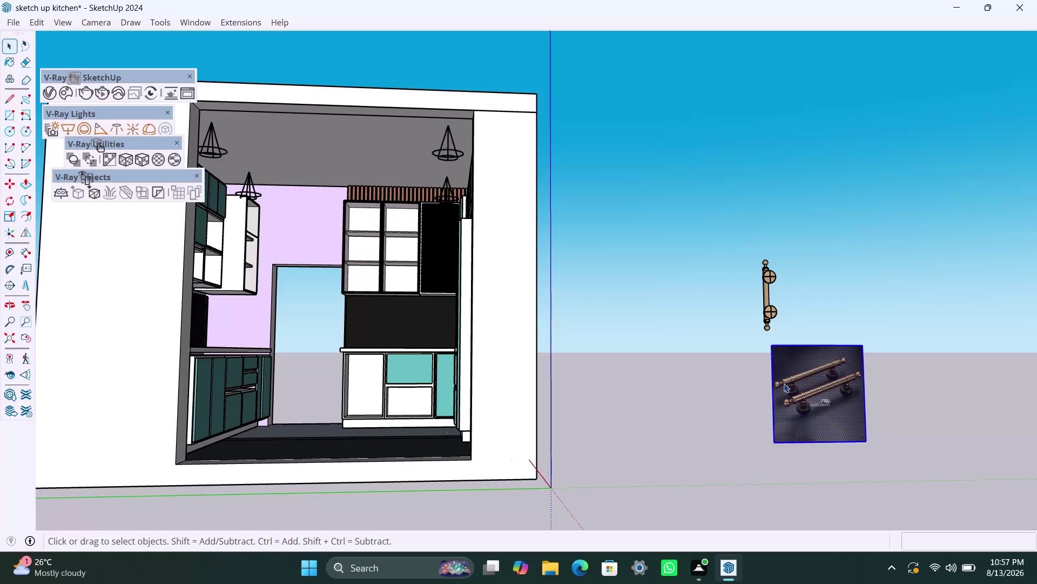
Start moving the textured panel, then cancel the move.
key(m)
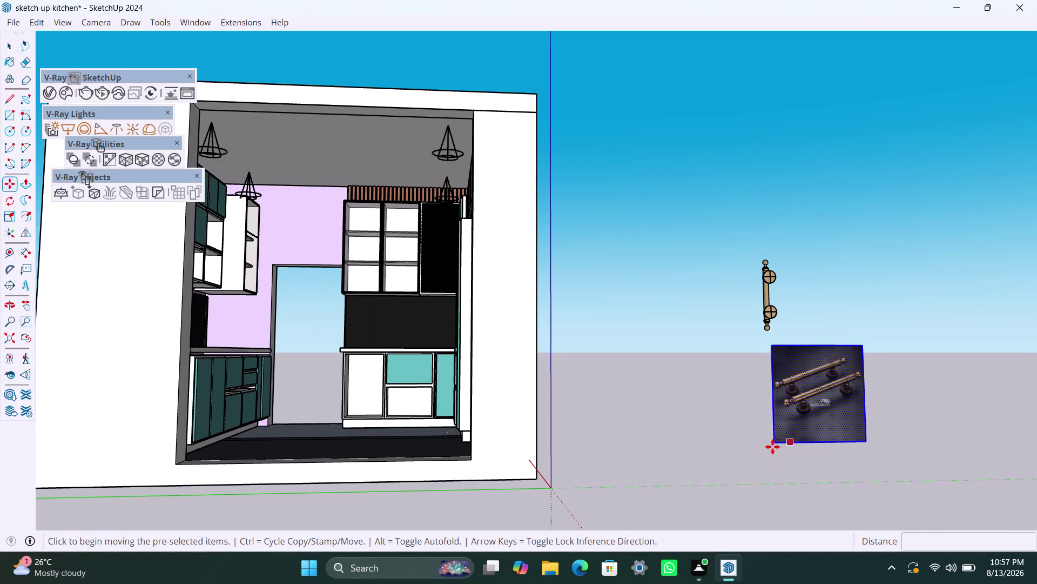
click(774, 443)
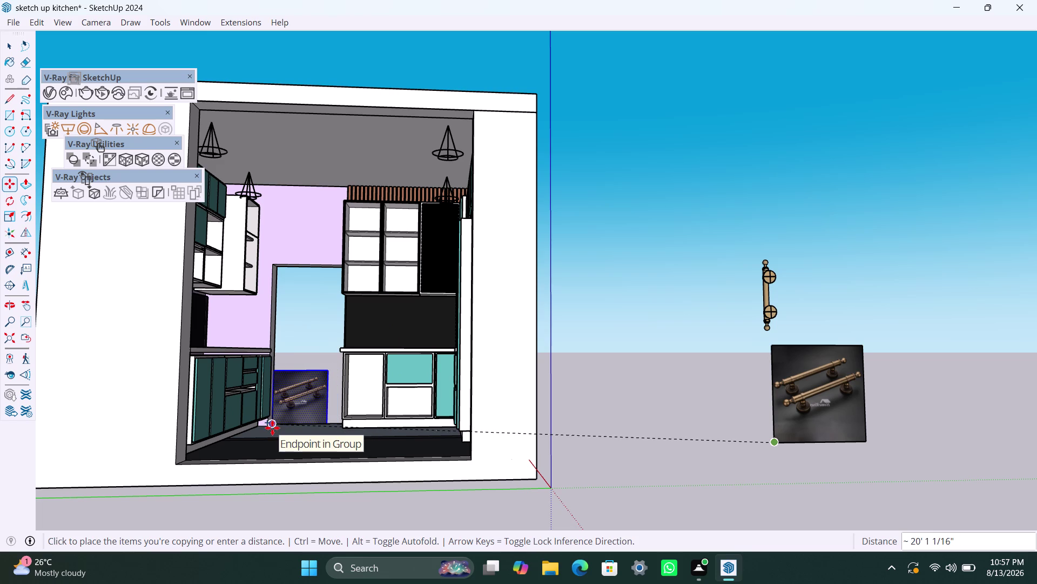
key(Escape)
key(space)
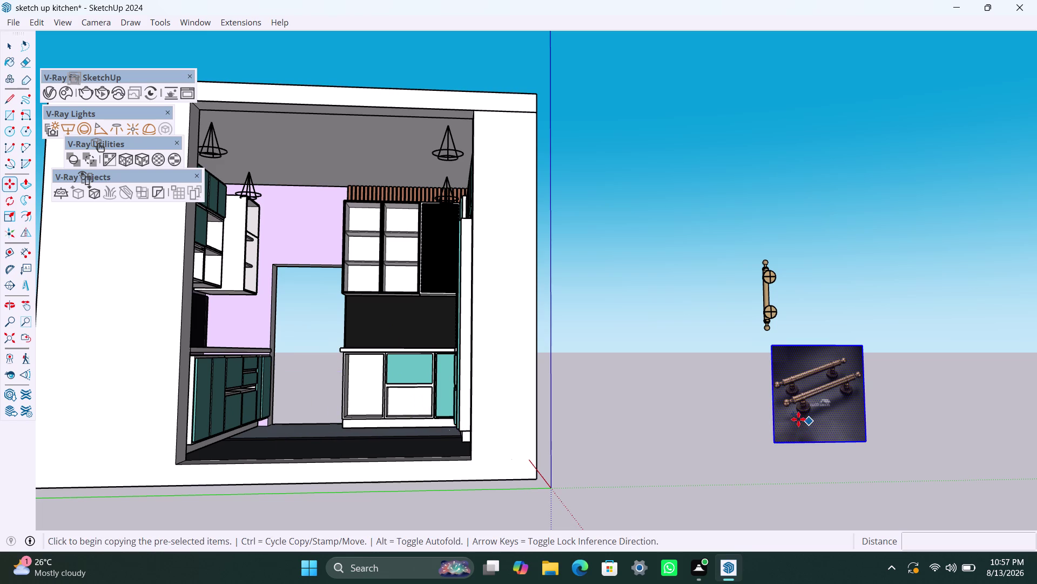
key(space)
Orbit round to the kitchen's side wall and select the textured handle panel.
scroll(down, 3)
middle_drag(696, 426, 613, 448)
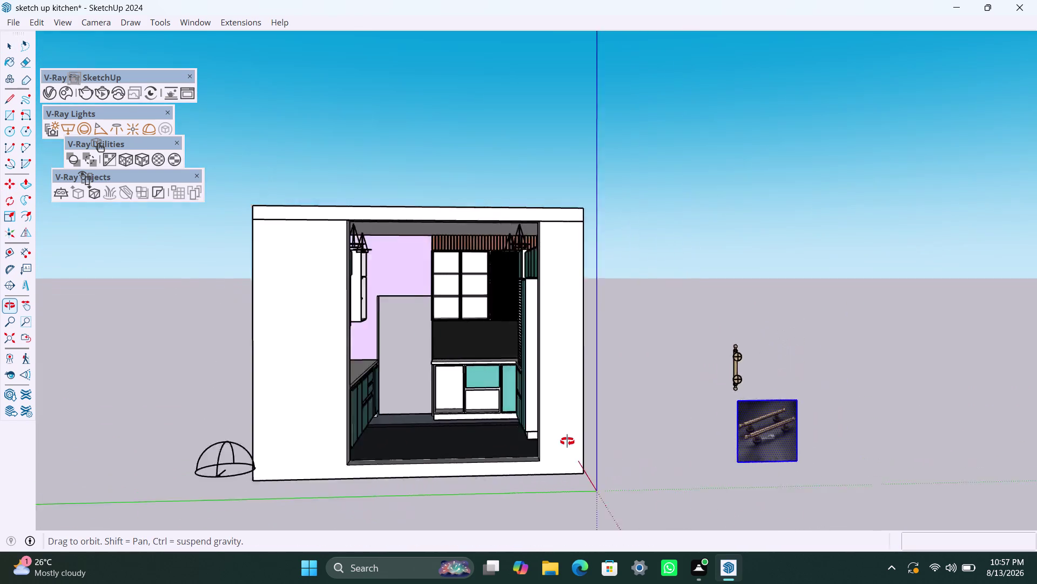
middle_drag(614, 448, 442, 427)
scroll(up, 3)
middle_drag(618, 437, 383, 441)
scroll(down, 3)
scroll(down, 3)
middle_drag(703, 377, 365, 398)
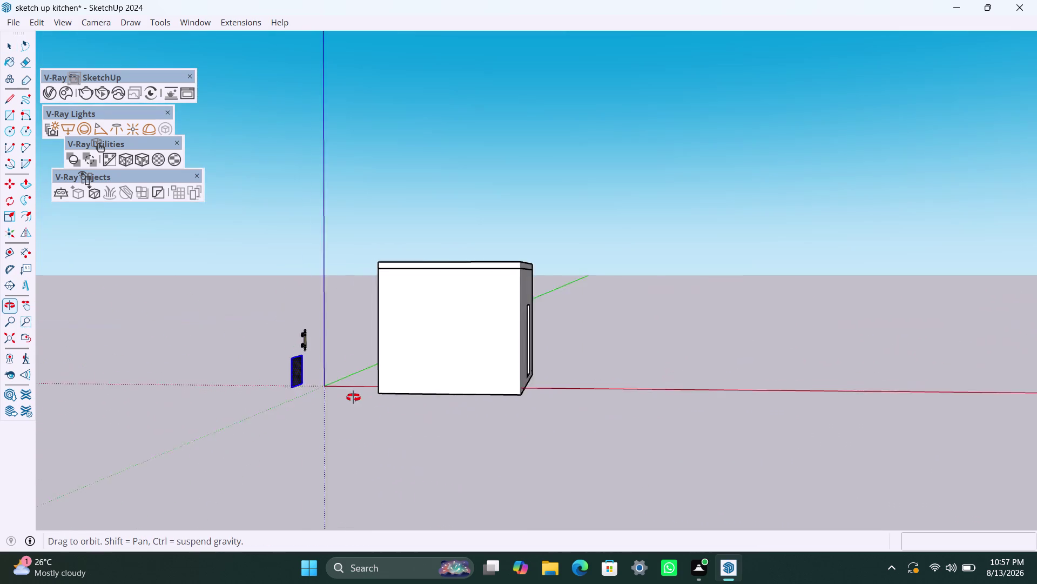
middle_drag(365, 398, 352, 397)
scroll(up, 3)
scroll(up, 3)
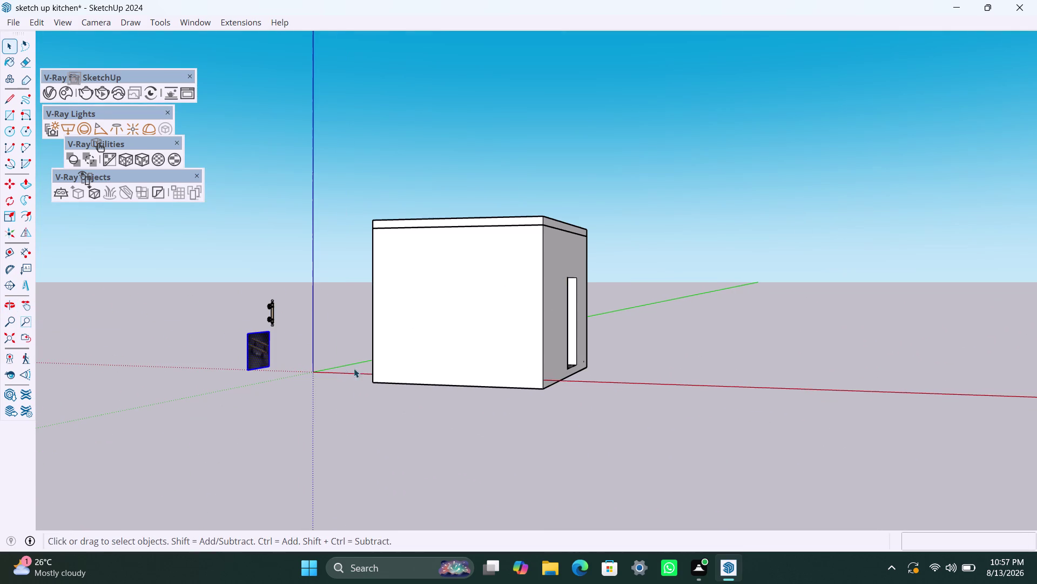
click(255, 347)
click(250, 367)
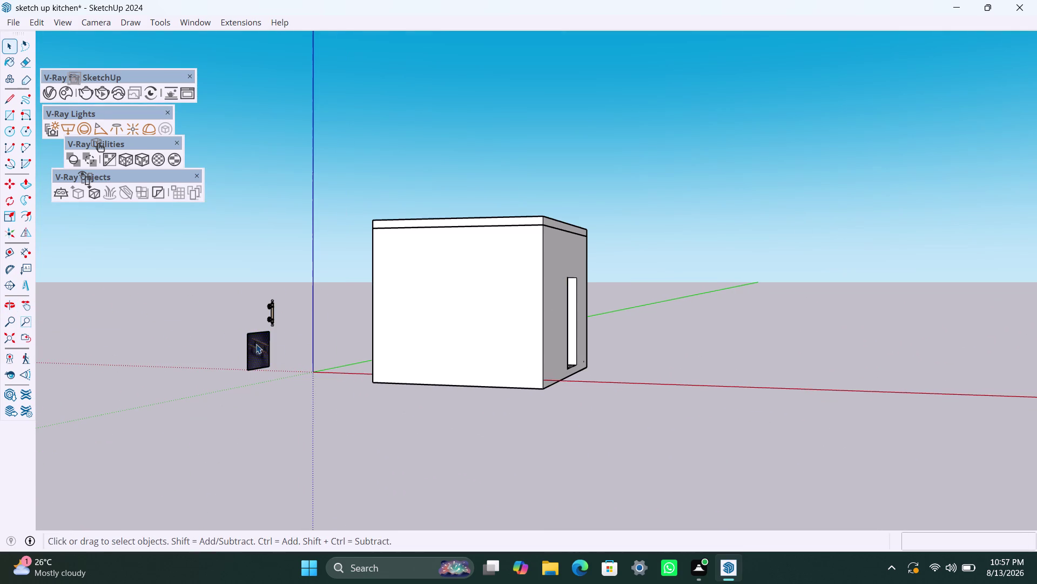
click(257, 342)
scroll(up, 3)
double_click(247, 326)
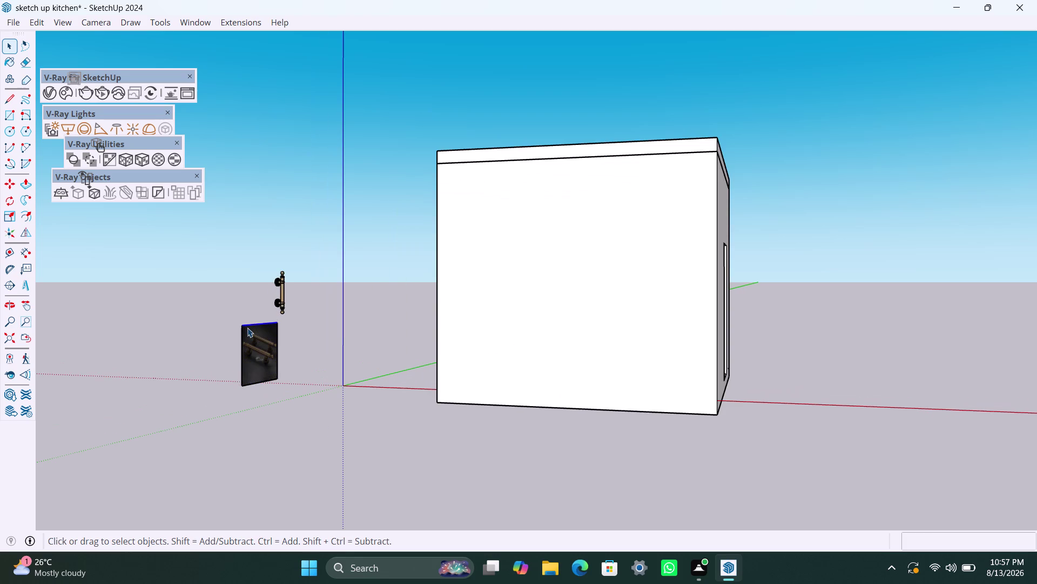
double_click(247, 328)
Scale the panel upward from its top-middle grip to 2.00.
key(s)
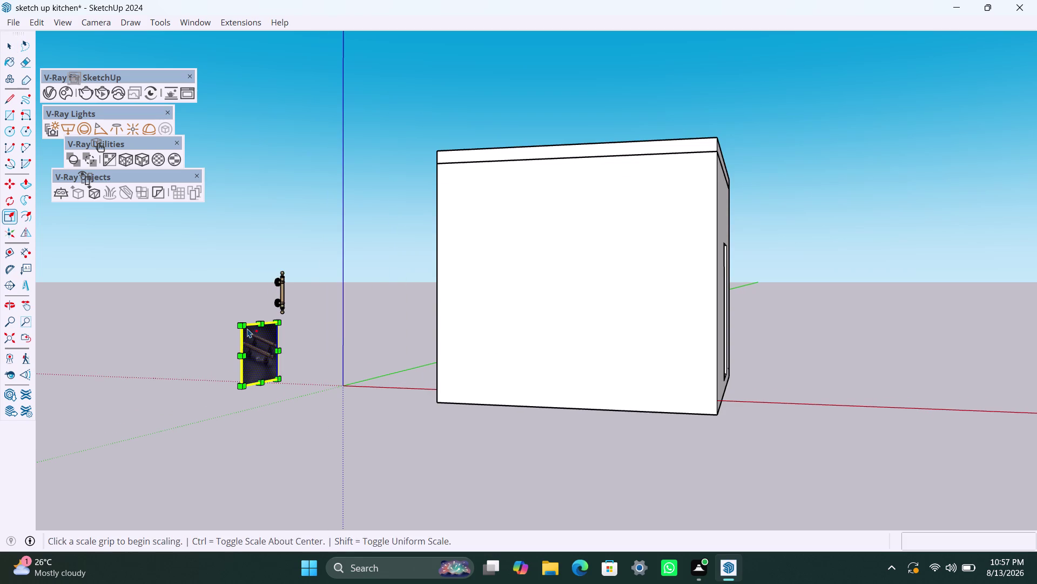
drag(261, 325, 260, 259)
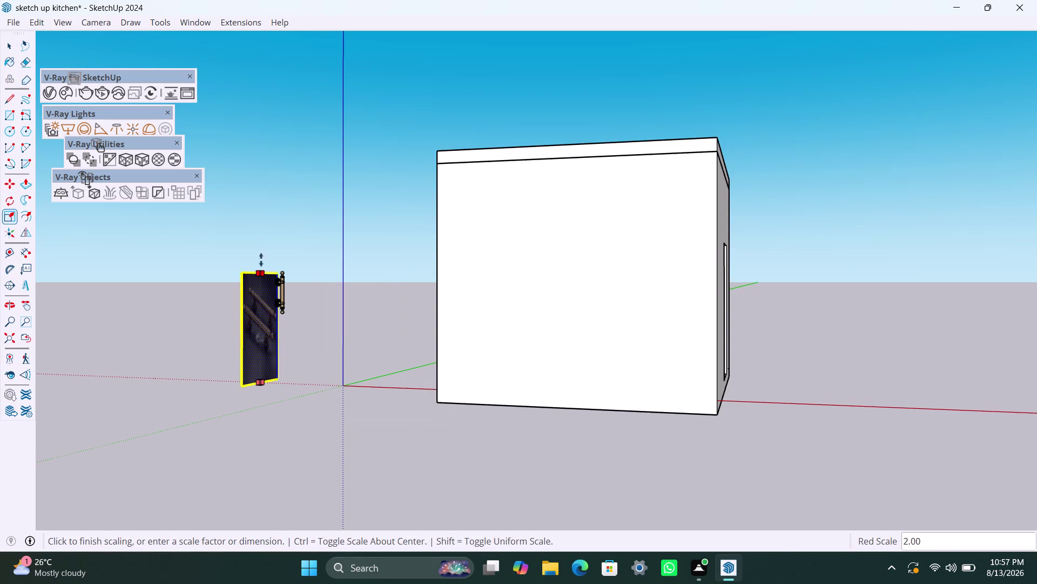
drag(259, 259, 259, 230)
key(space)
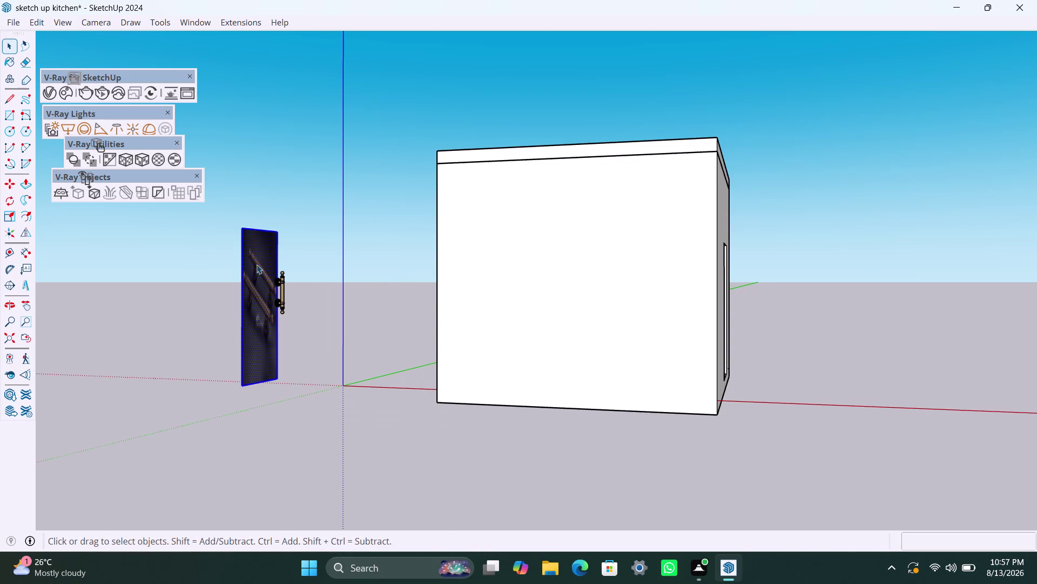
Select the whole stretched panel.
click(244, 272)
click(248, 284)
click(244, 310)
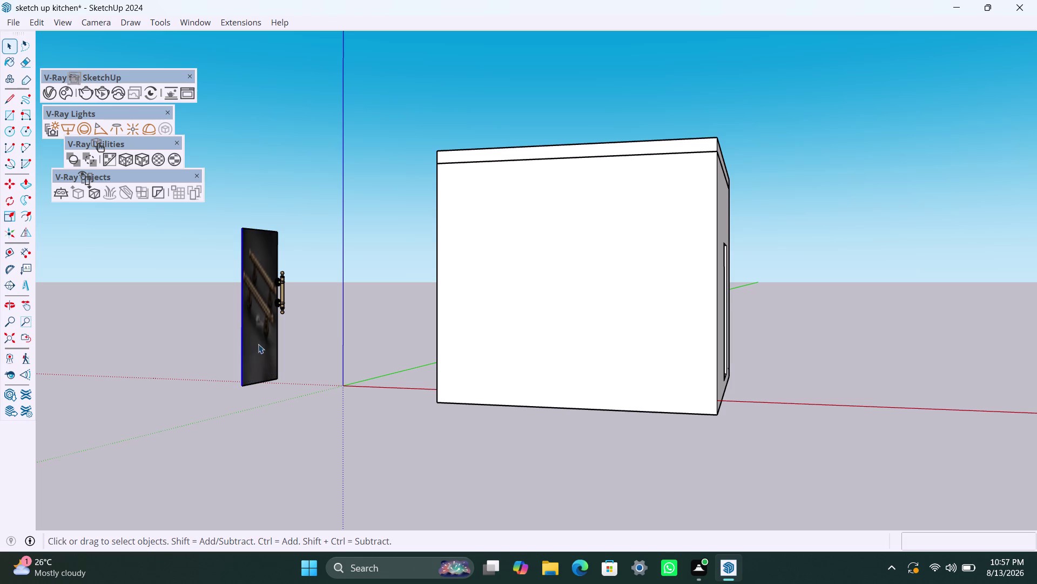
click(312, 298)
click(248, 366)
triple_click(245, 375)
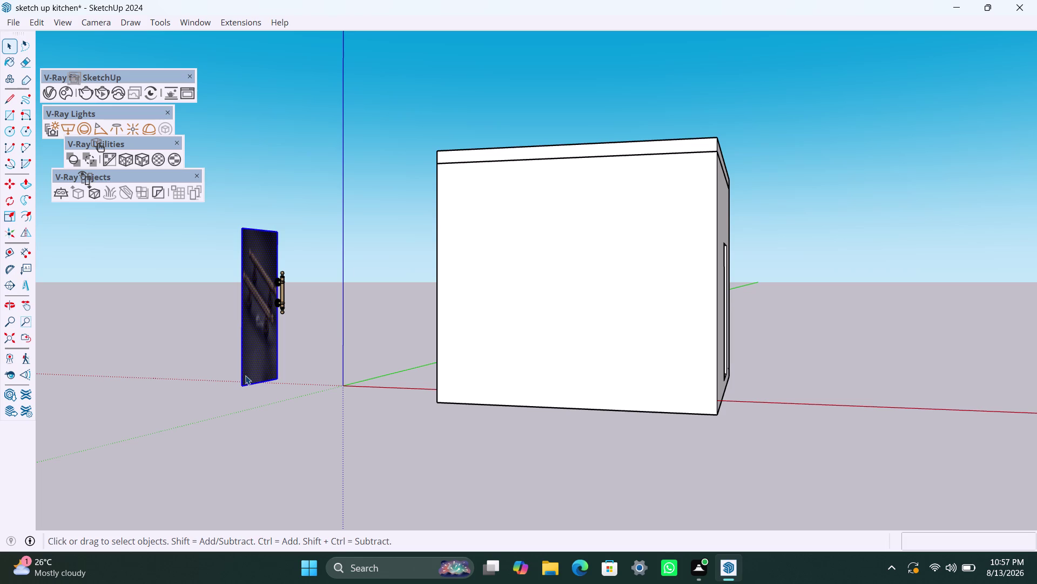
Copy the tall panel from its bottom corner into the kitchen's door opening.
key(m)
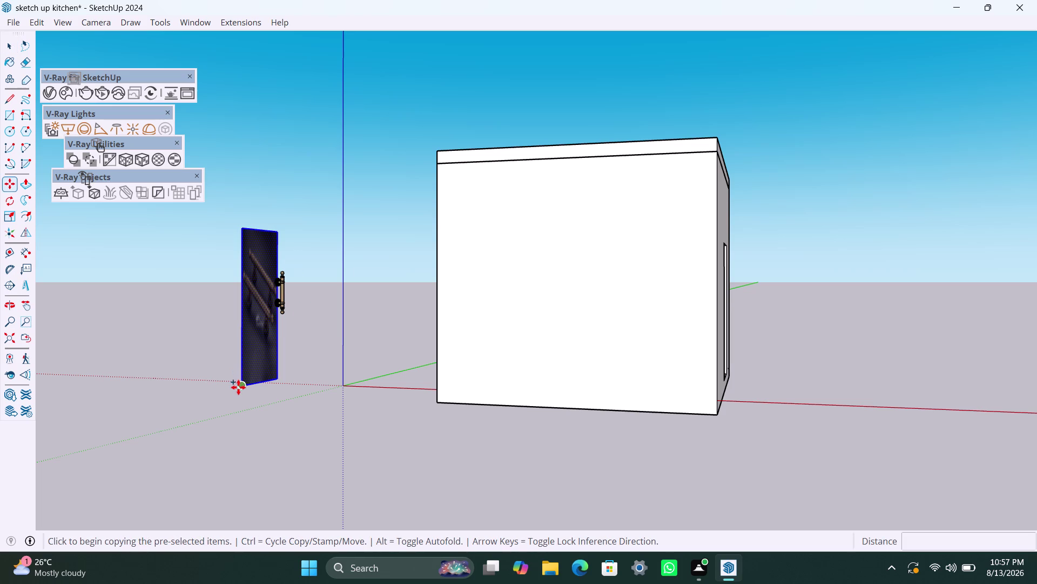
click(238, 387)
scroll(down, 3)
middle_drag(771, 461, 533, 475)
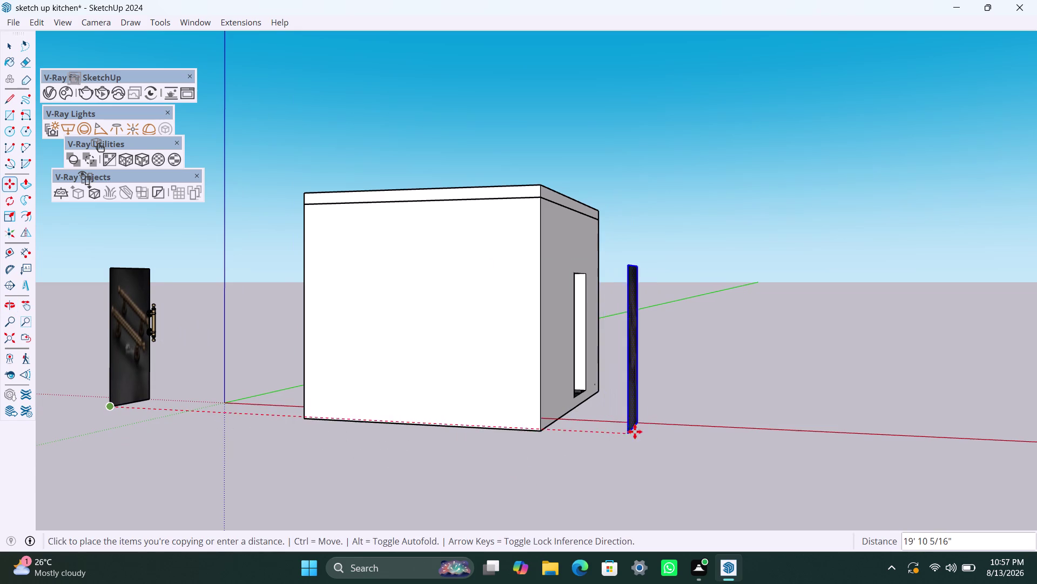
middle_drag(637, 431, 321, 397)
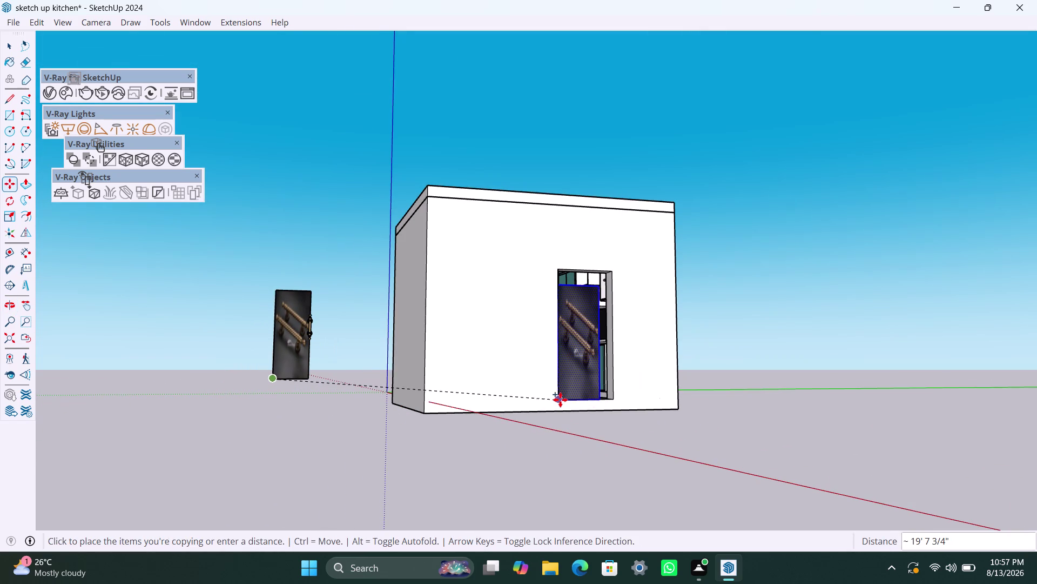
click(561, 401)
Return to Select and orbit to inspect the panel placed in the doorway.
scroll(down, 3)
middle_drag(648, 381, 619, 468)
scroll(down, 3)
key(space)
key(space)
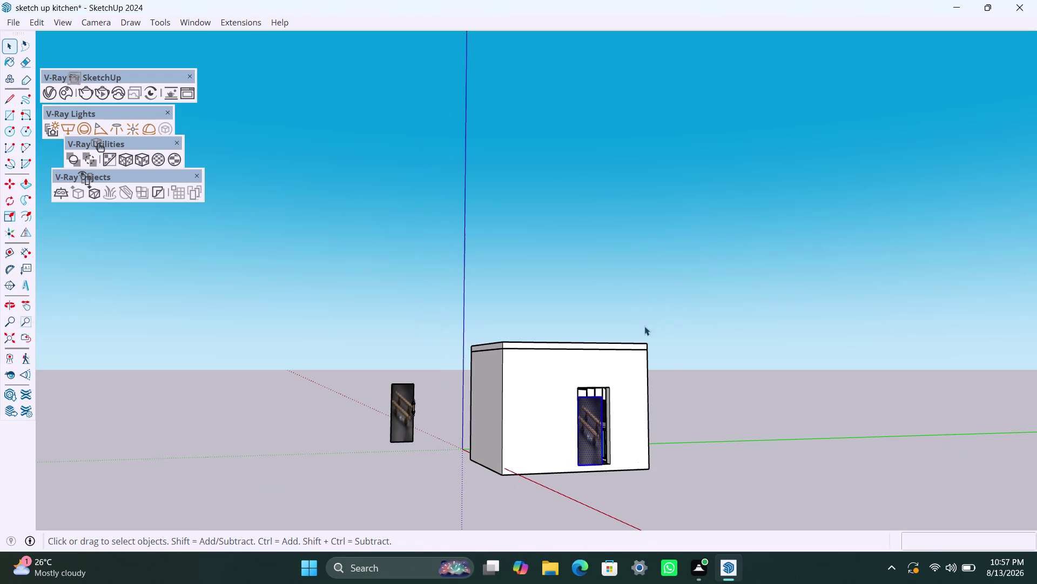
middle_drag(684, 380, 615, 227)
middle_drag(547, 303, 542, 321)
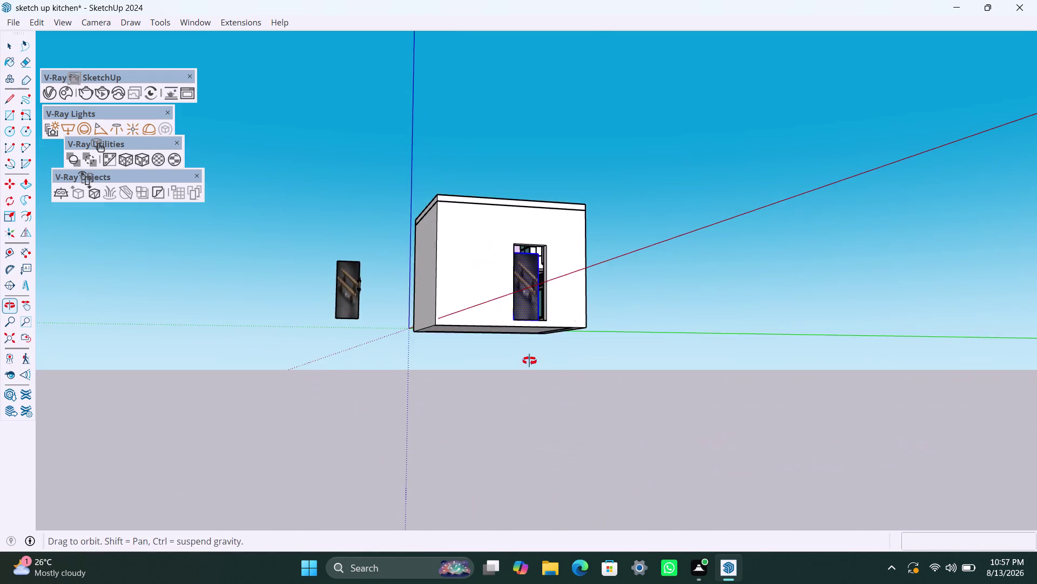
middle_drag(542, 321, 490, 461)
scroll(up, 3)
scroll(up, 3)
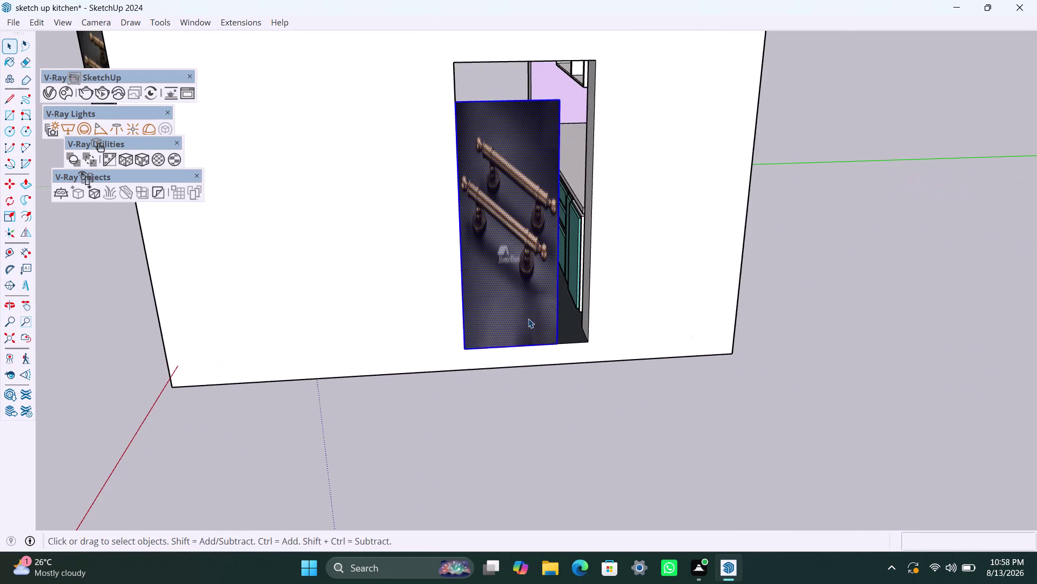
scroll(up, 3)
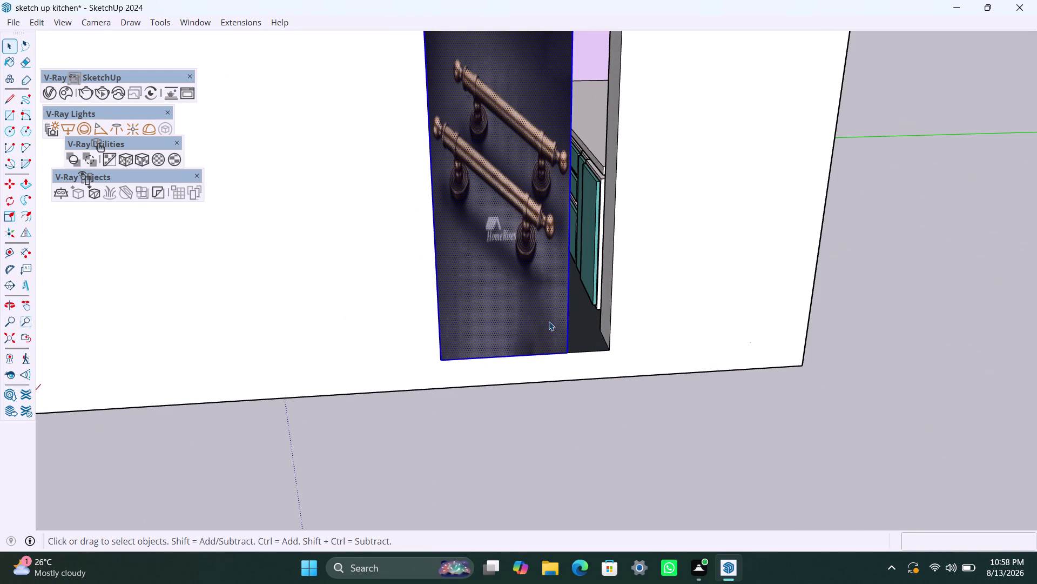
scroll(down, 3)
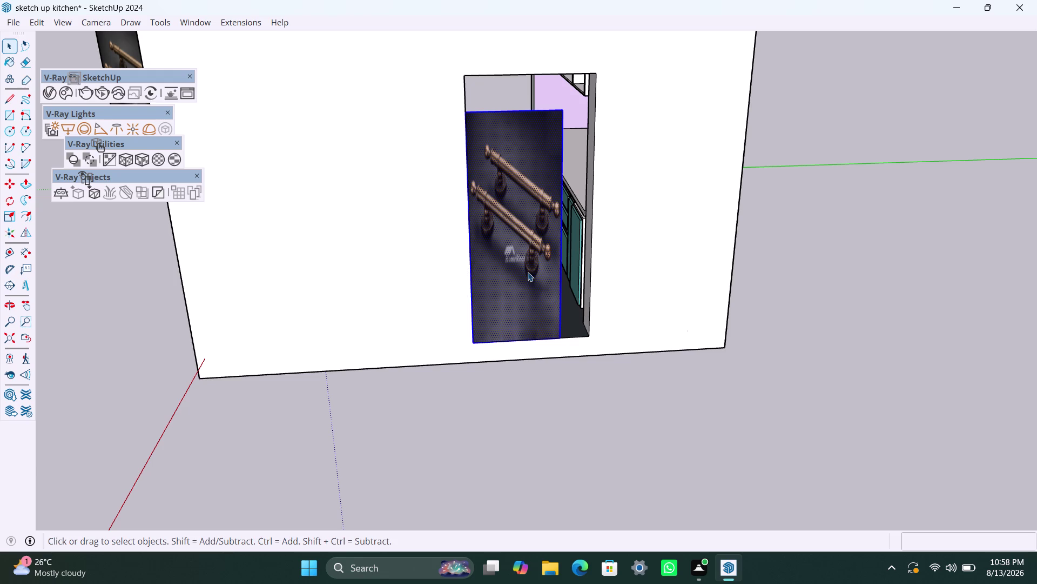
Scale the doorway panel's width to about 1.03 so it fills the opening.
key(s)
drag(514, 114, 522, 81)
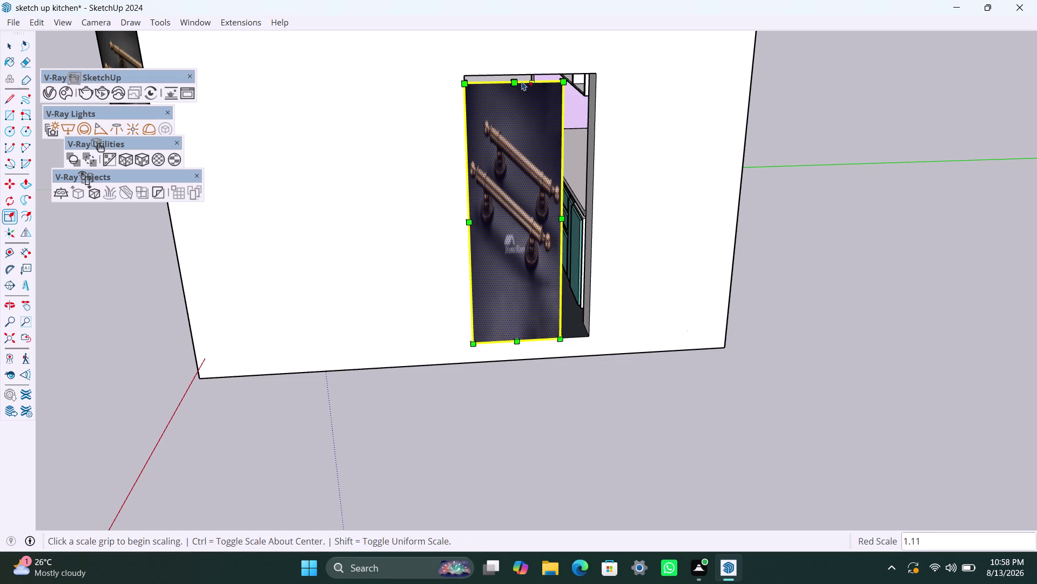
drag(519, 80, 516, 72)
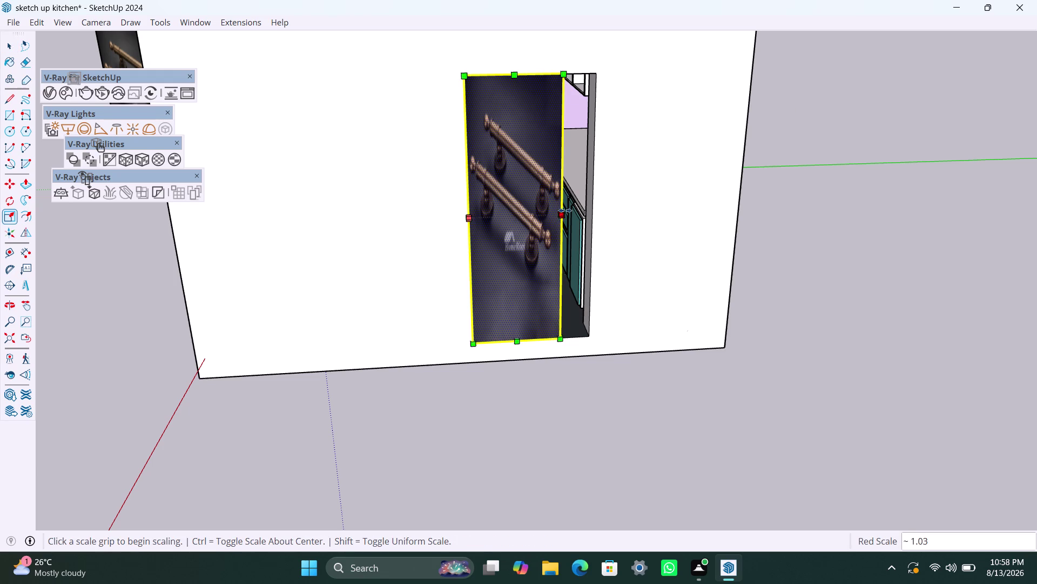
drag(566, 213, 595, 215)
click(825, 271)
key(space)
scroll(down, 3)
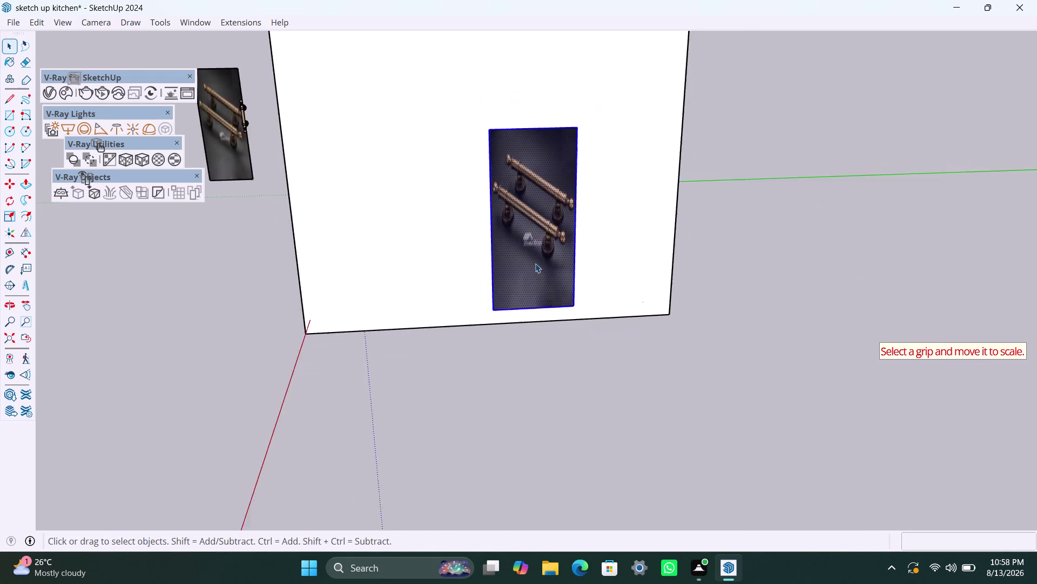
scroll(down, 3)
middle_drag(456, 327, 930, 351)
scroll(down, 3)
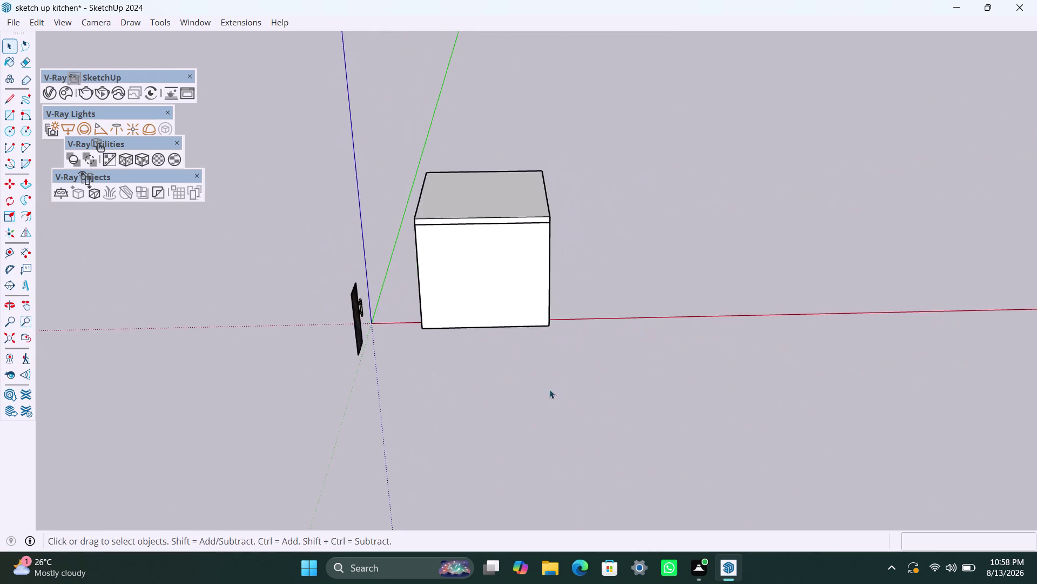
scroll(down, 3)
middle_drag(471, 383, 919, 352)
scroll(up, 3)
middle_drag(511, 341, 529, 341)
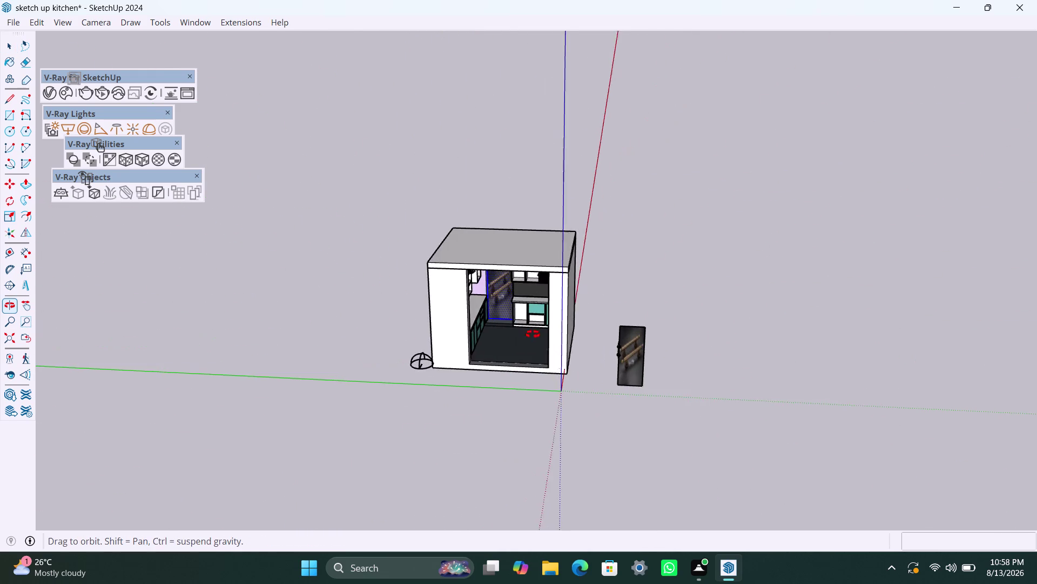
middle_drag(529, 340, 549, 280)
scroll(up, 3)
scroll(up, 3)
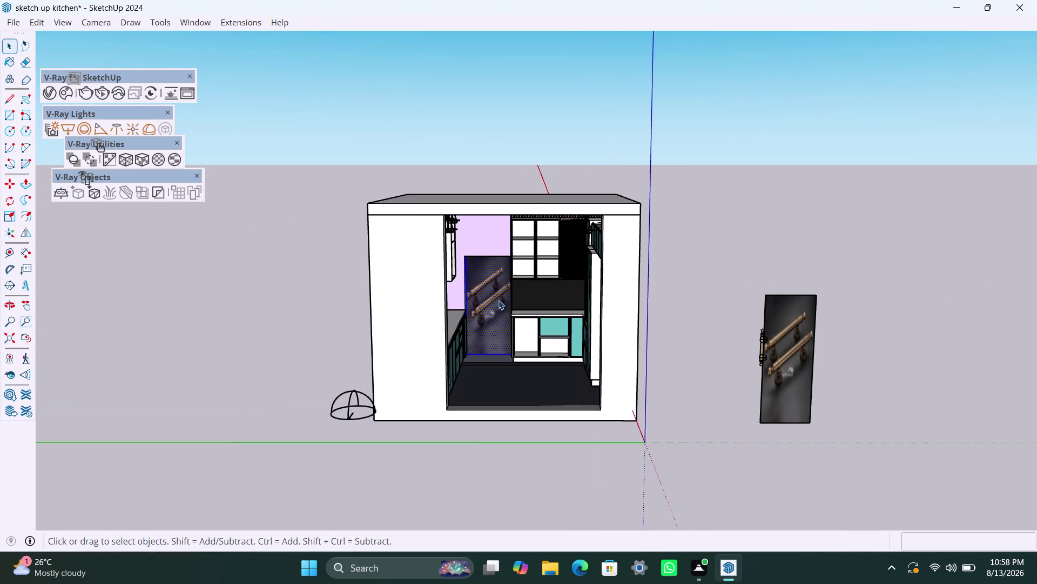
click(498, 294)
scroll(up, 3)
scroll(up, 3)
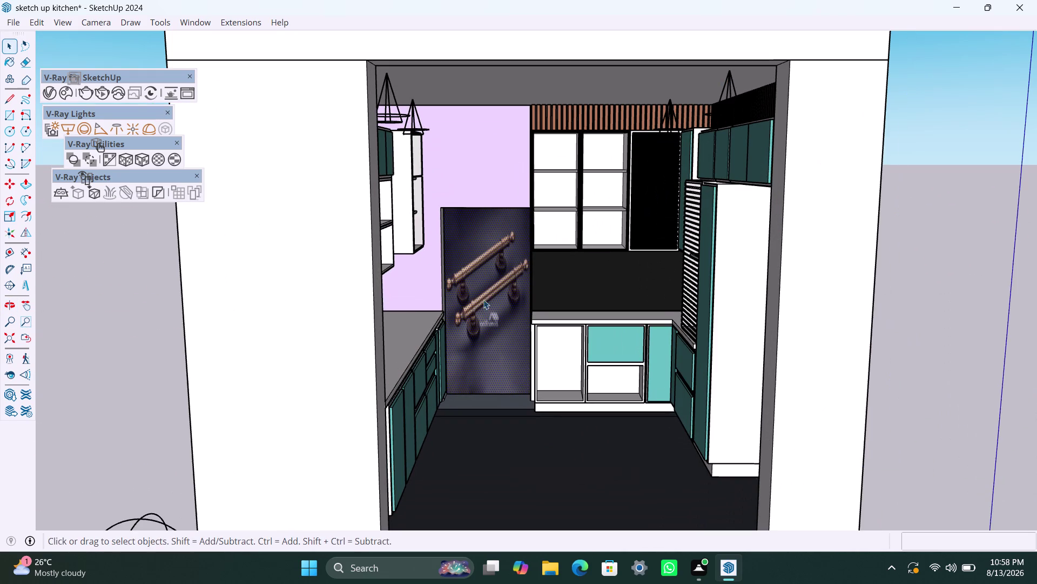
scroll(up, 3)
scroll(down, 3)
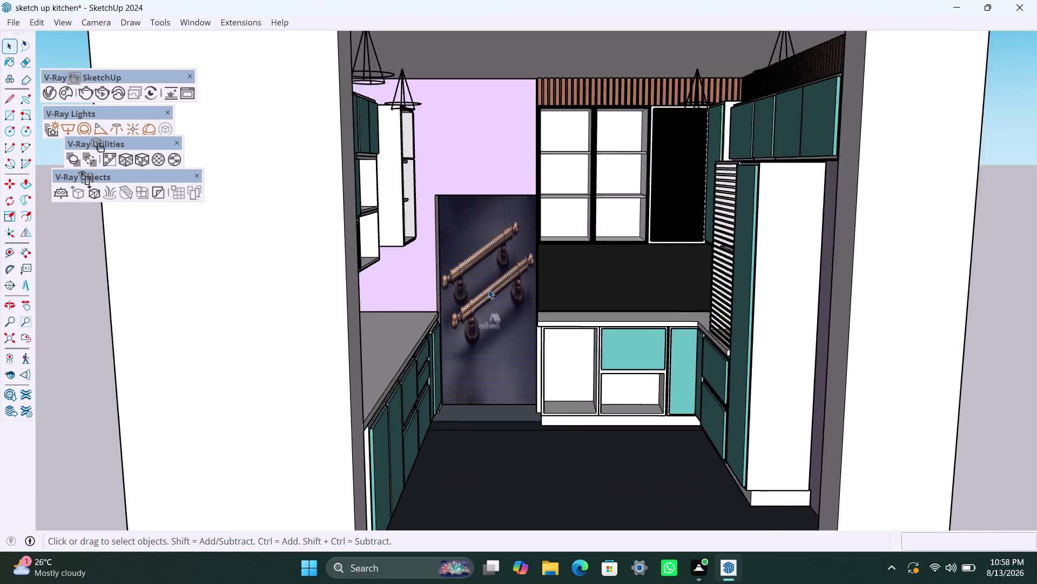
click(488, 280)
double_click(488, 280)
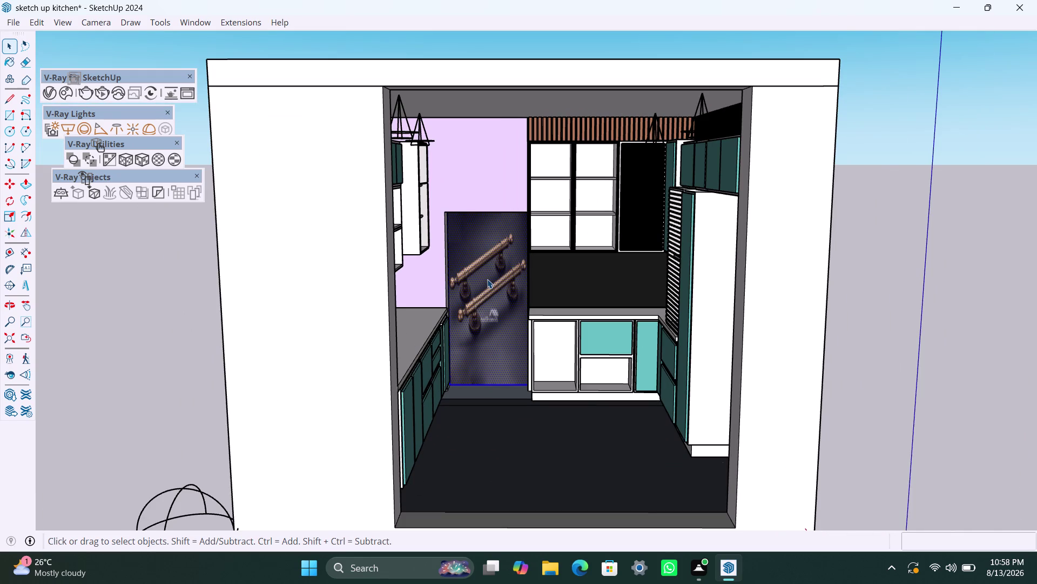
scroll(down, 3)
scroll(down, 3)
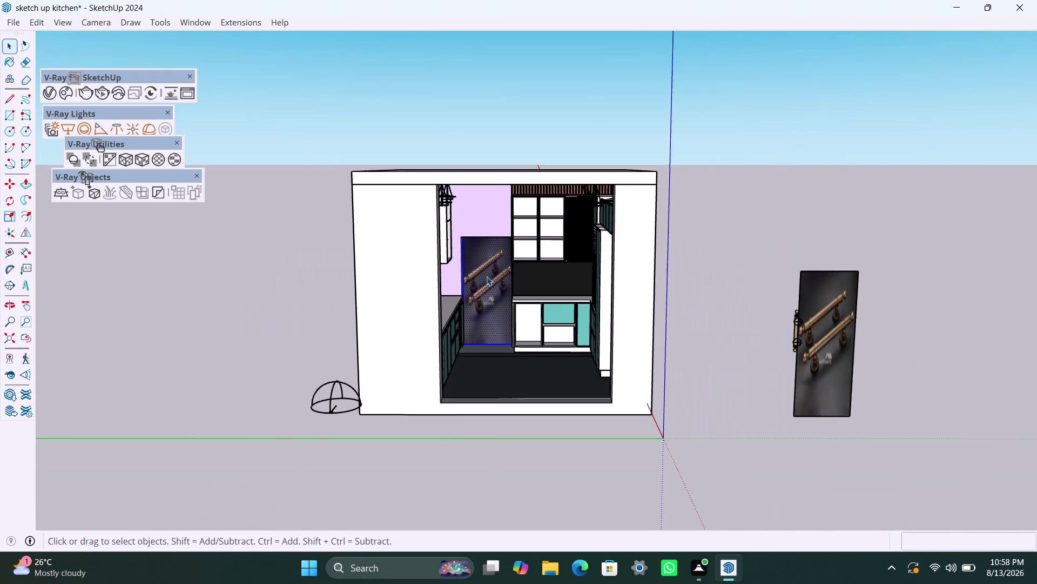
click(754, 324)
click(771, 342)
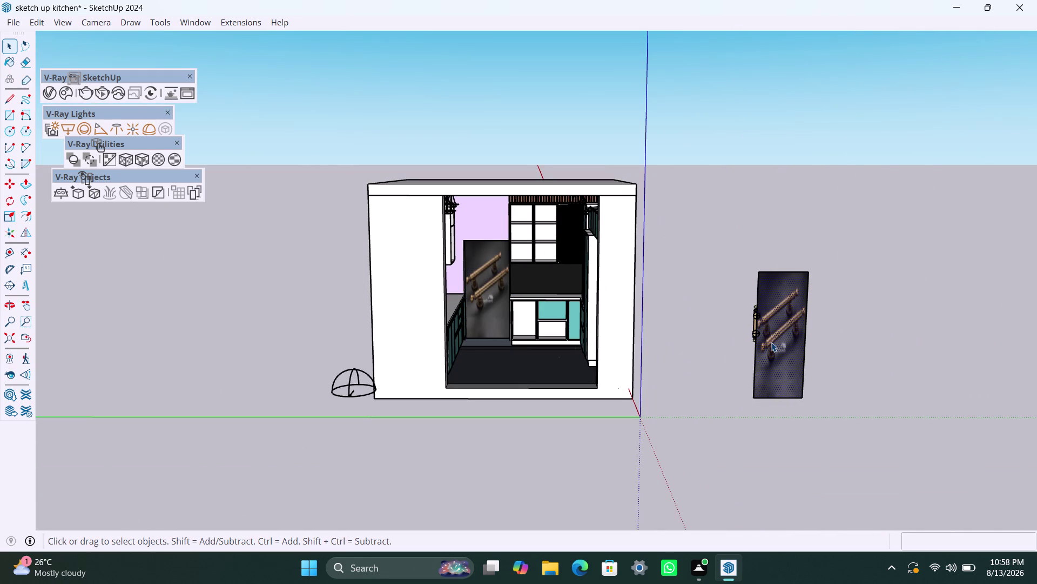
click(776, 337)
click(778, 272)
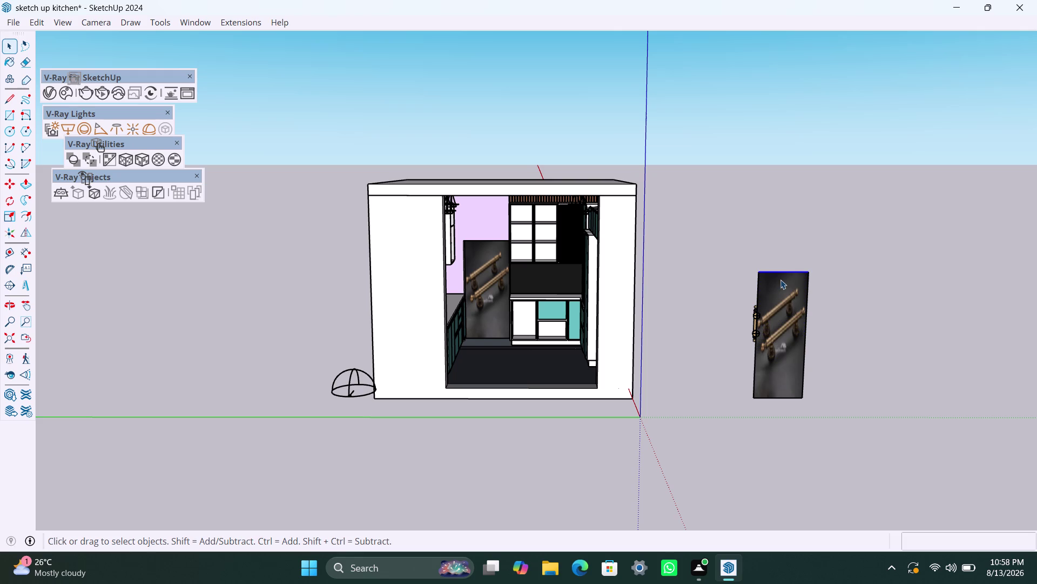
click(780, 278)
scroll(down, 3)
Zoom in and open the V-Ray Asset Editor.
middle_drag(549, 410, 555, 413)
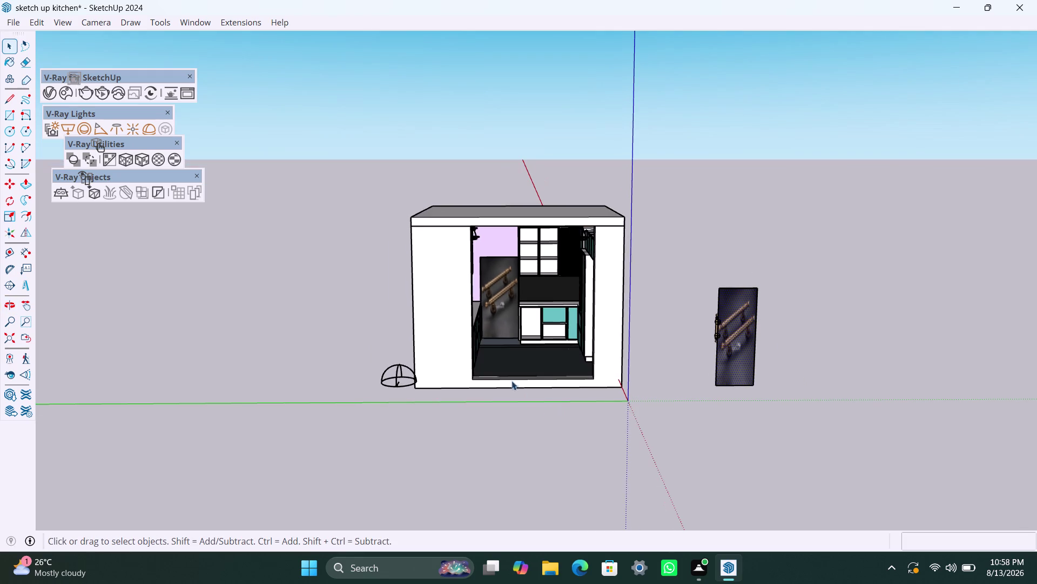
scroll(up, 3)
scroll(up, 3)
scroll(up, 3)
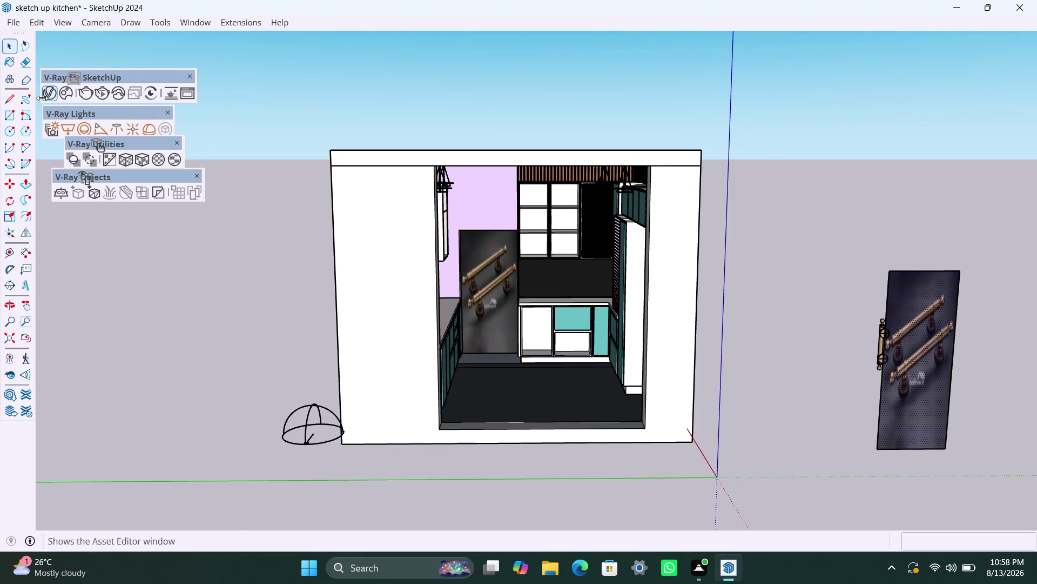
click(45, 100)
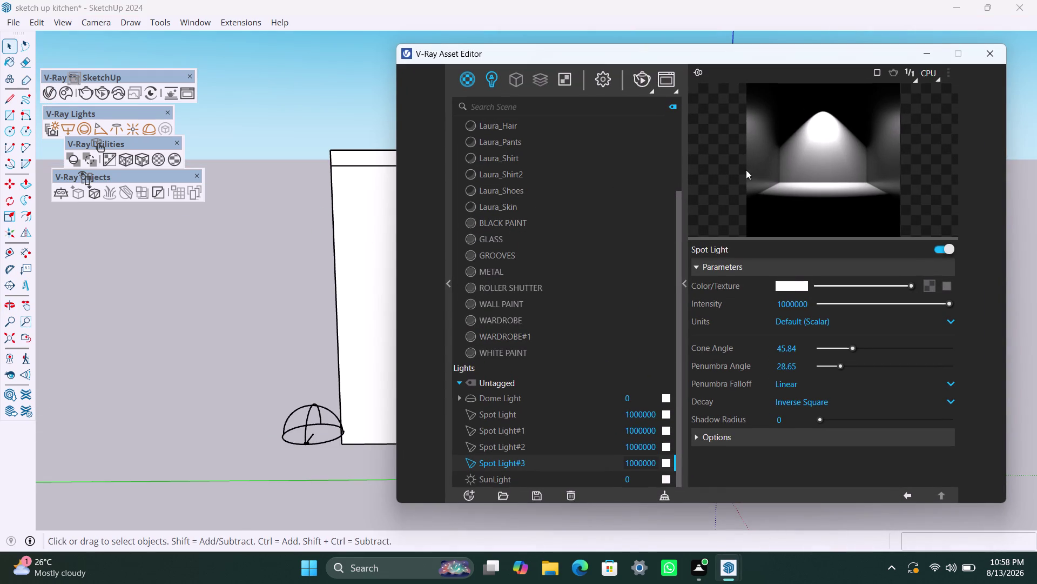
click(932, 51)
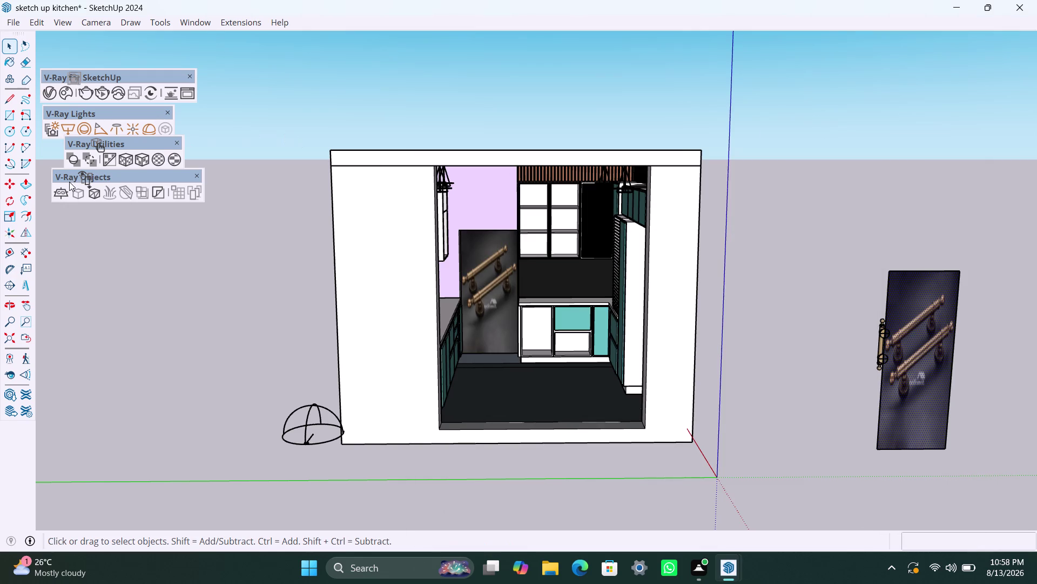
click(47, 92)
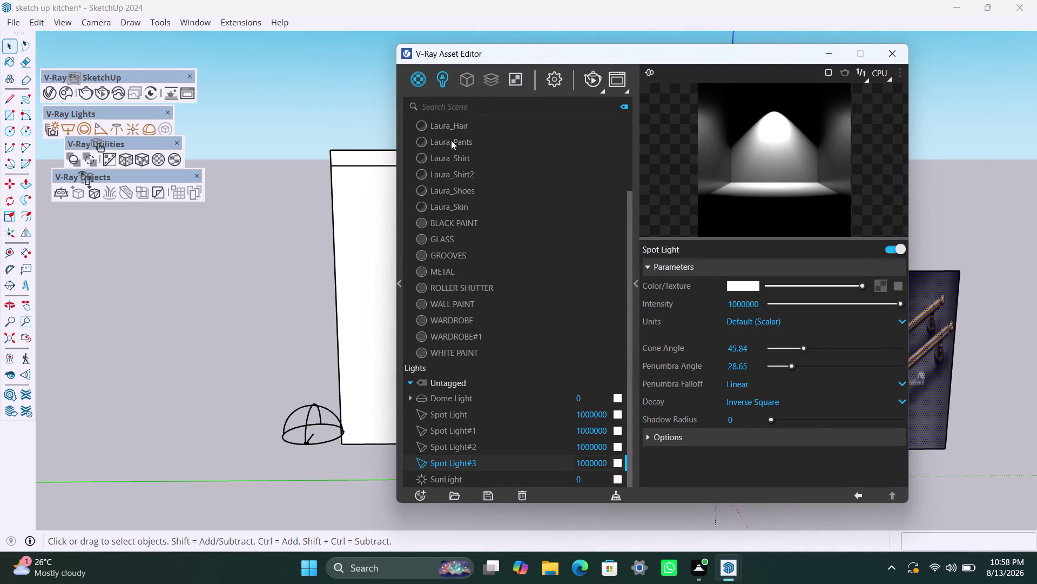
Show the Materials list and expand the Untagged group.
click(421, 91)
scroll(down, 3)
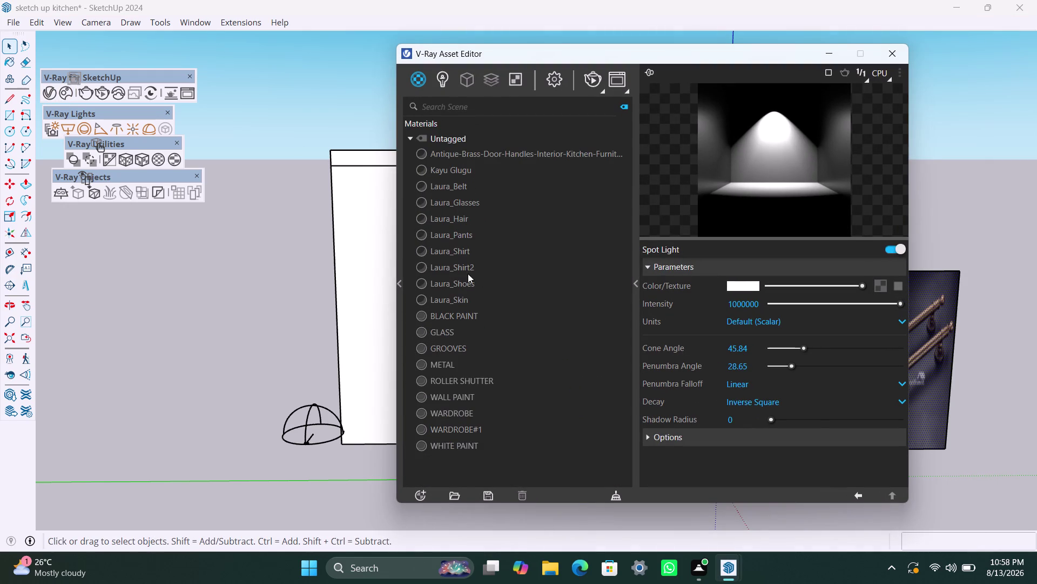
scroll(up, 3)
click(413, 135)
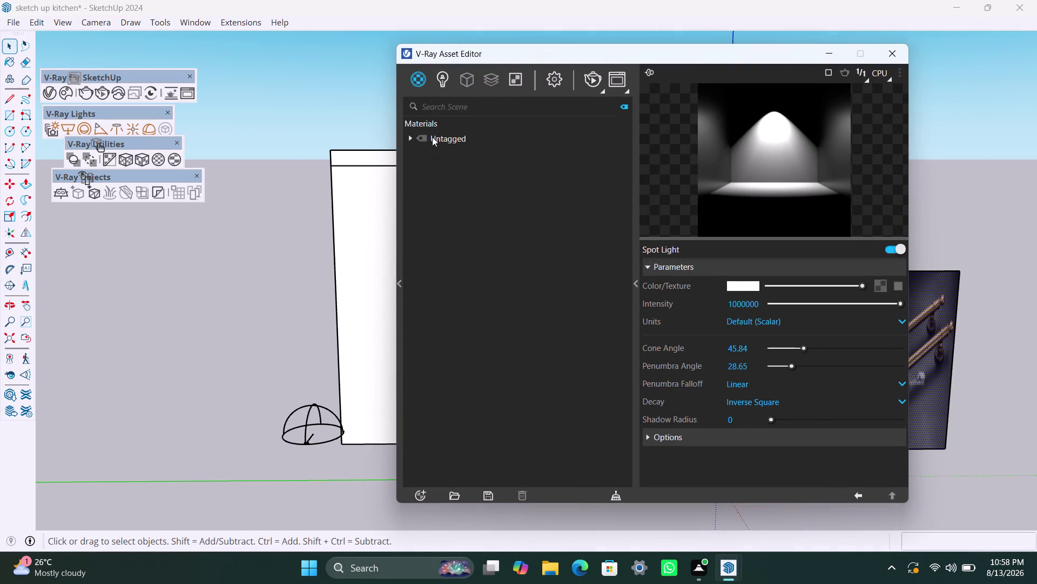
click(447, 134)
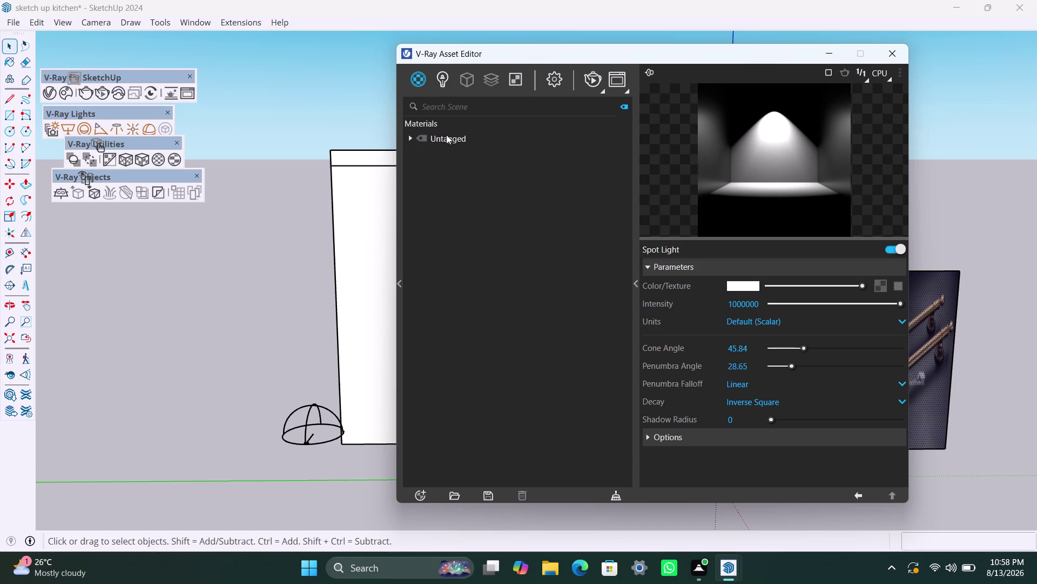
click(449, 139)
click(420, 137)
click(447, 138)
click(442, 138)
double_click(411, 137)
click(411, 138)
scroll(down, 3)
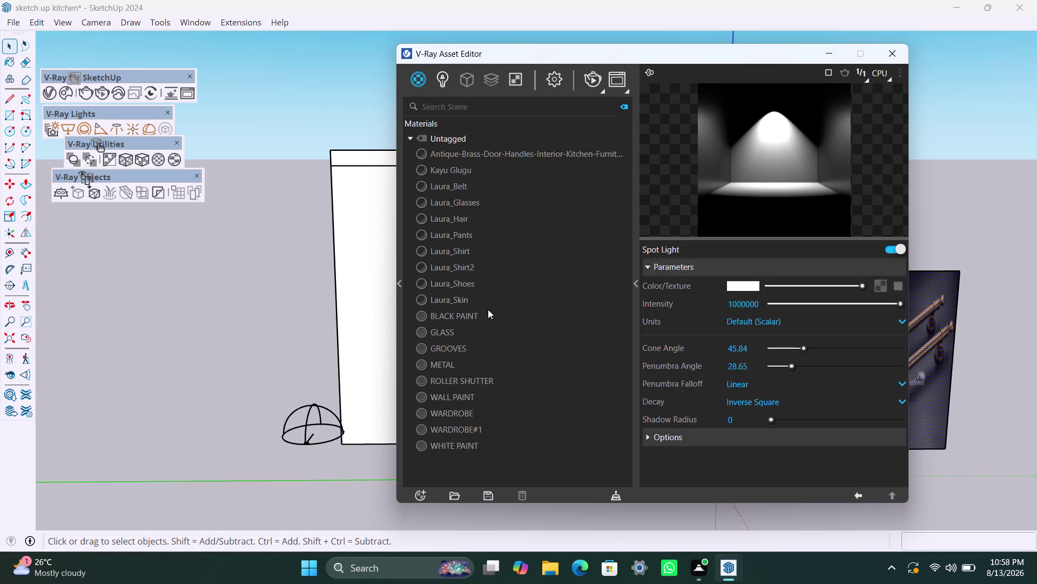
scroll(down, 3)
scroll(up, 3)
Select the GROOVES material and zoom in on the kitchen door.
scroll(down, 3)
click(454, 350)
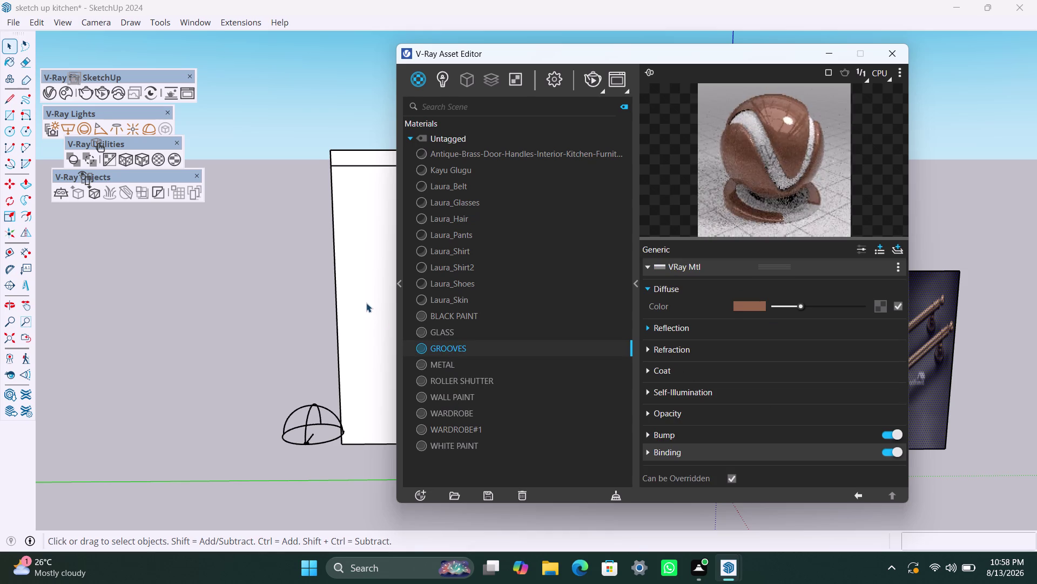
scroll(up, 3)
scroll(up, 3)
middle_drag(370, 284, 136, 264)
scroll(up, 3)
double_click(384, 240)
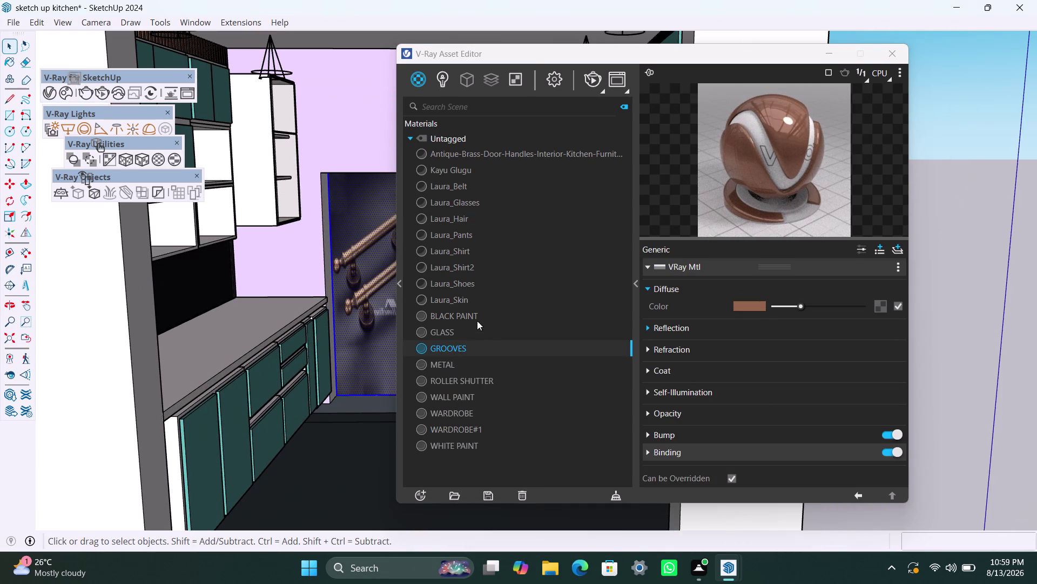
Duplicate GROOVES and give it the brown diffuse colour 0.581, 0.395, 0.292.
right_click(480, 352)
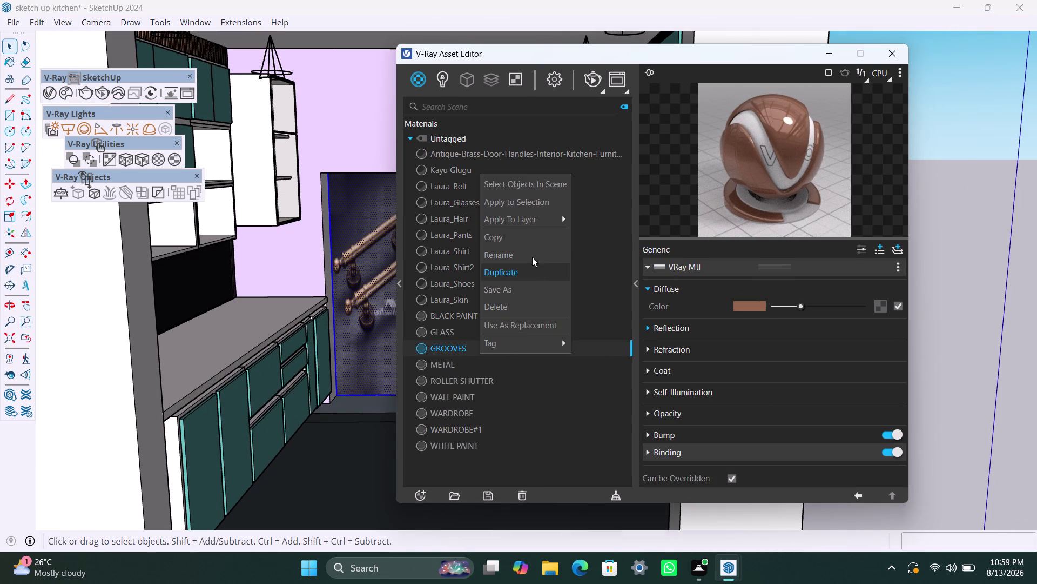
click(525, 204)
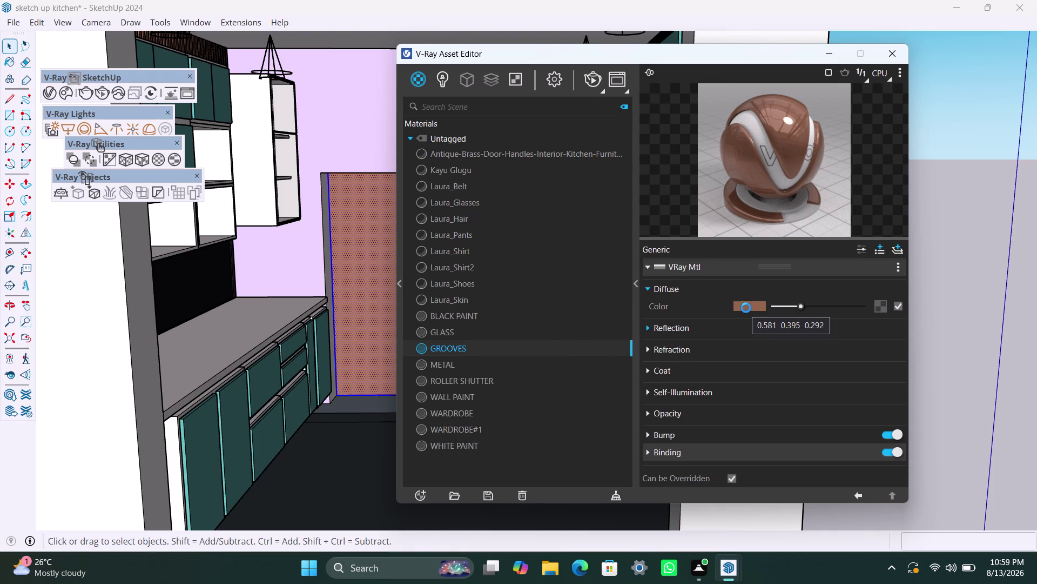
click(954, 121)
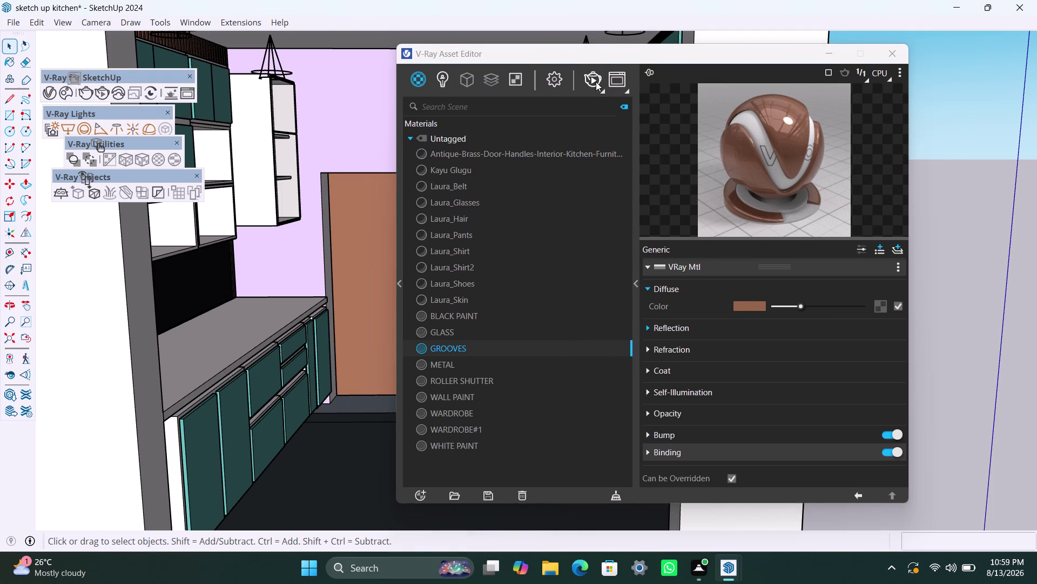
click(596, 81)
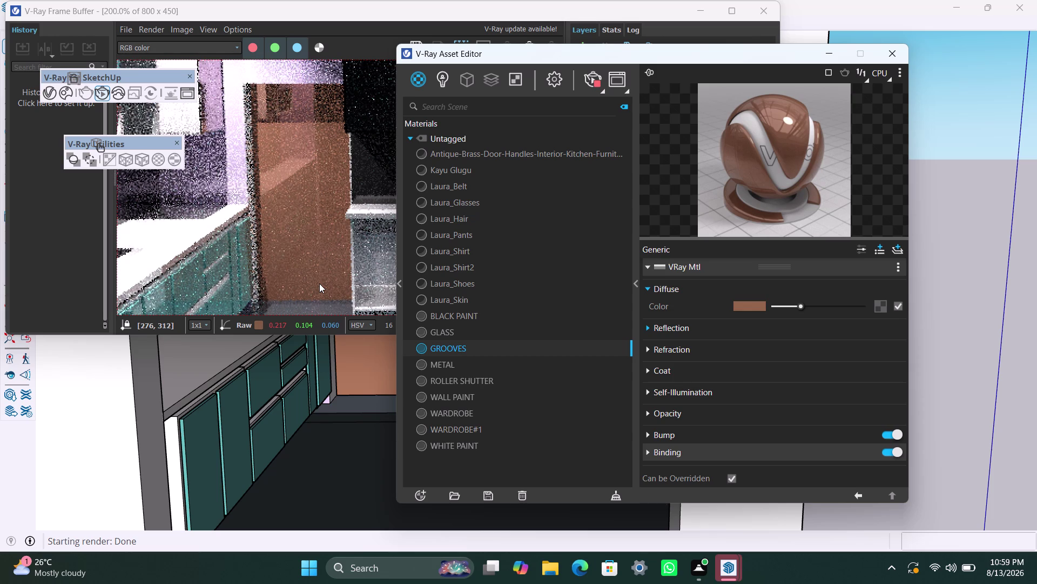
Expand GROOVES' Reflection section and dim its reflection colour to a darker grey.
click(642, 328)
click(651, 324)
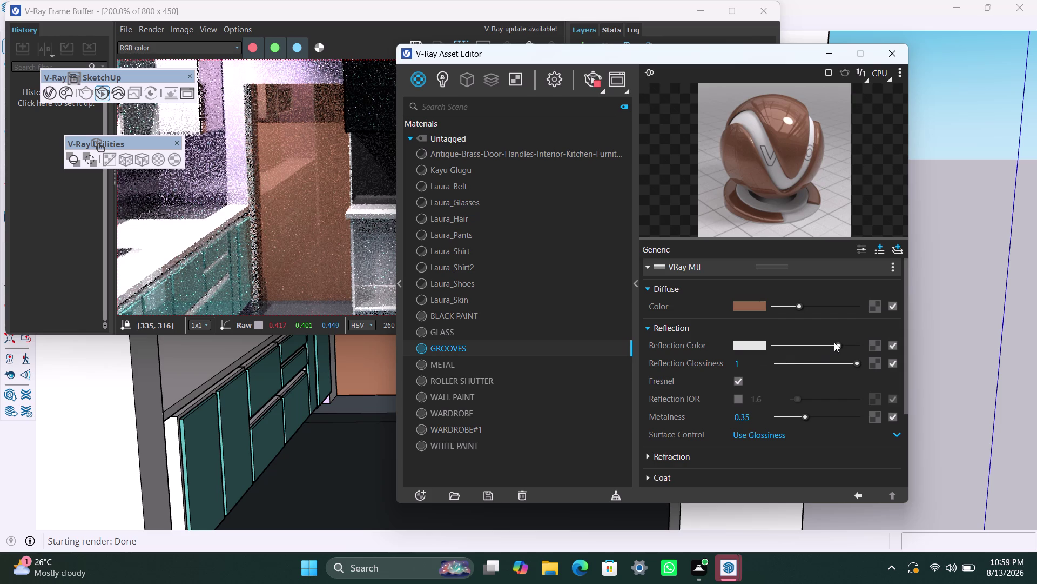
drag(834, 342, 818, 341)
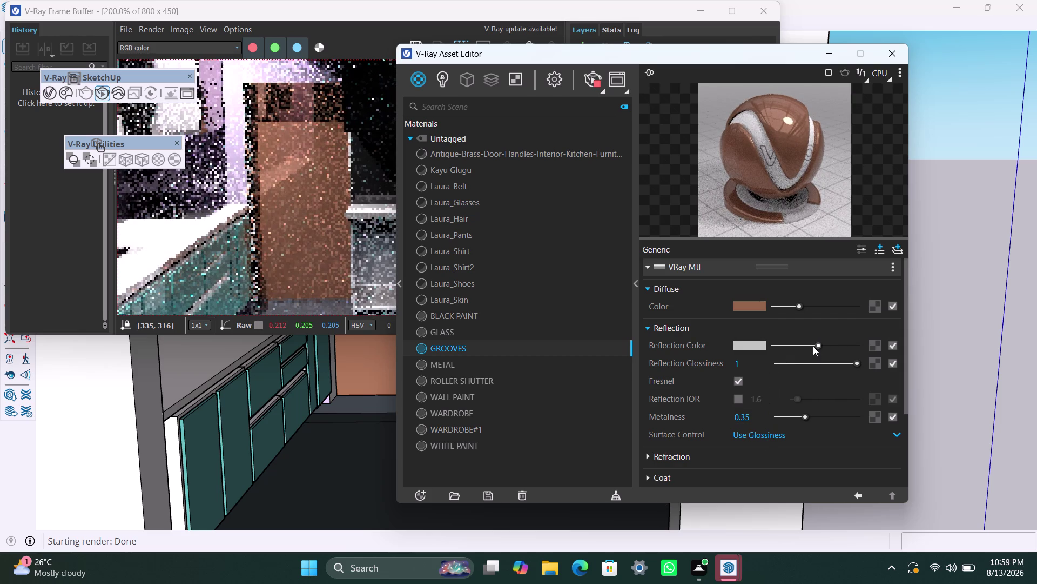
drag(814, 345, 804, 344)
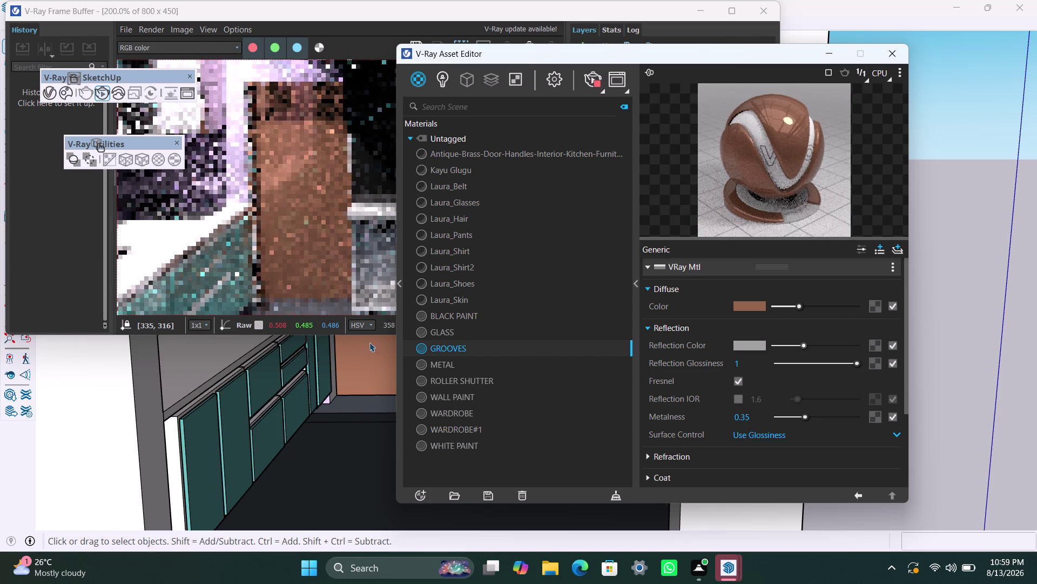
click(803, 344)
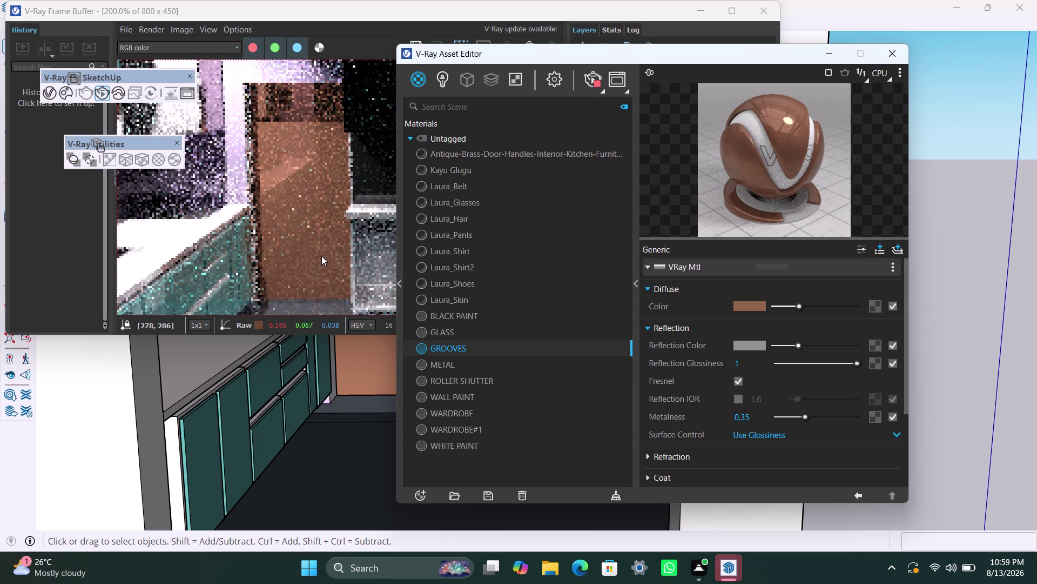
click(660, 456)
click(650, 456)
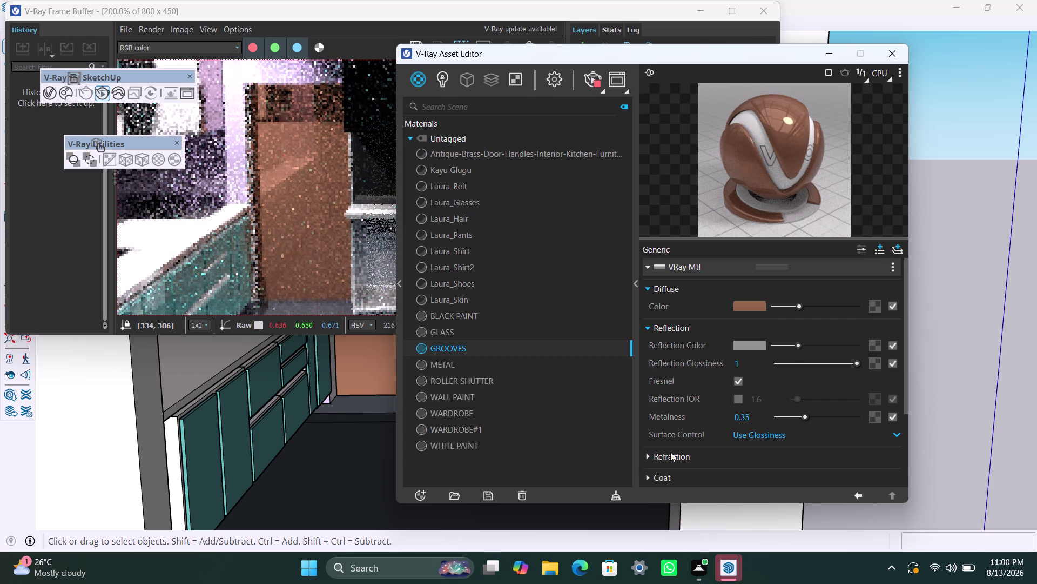
Set the GROOVES metalness to 0.1 and close the Frame Buffer.
click(803, 430)
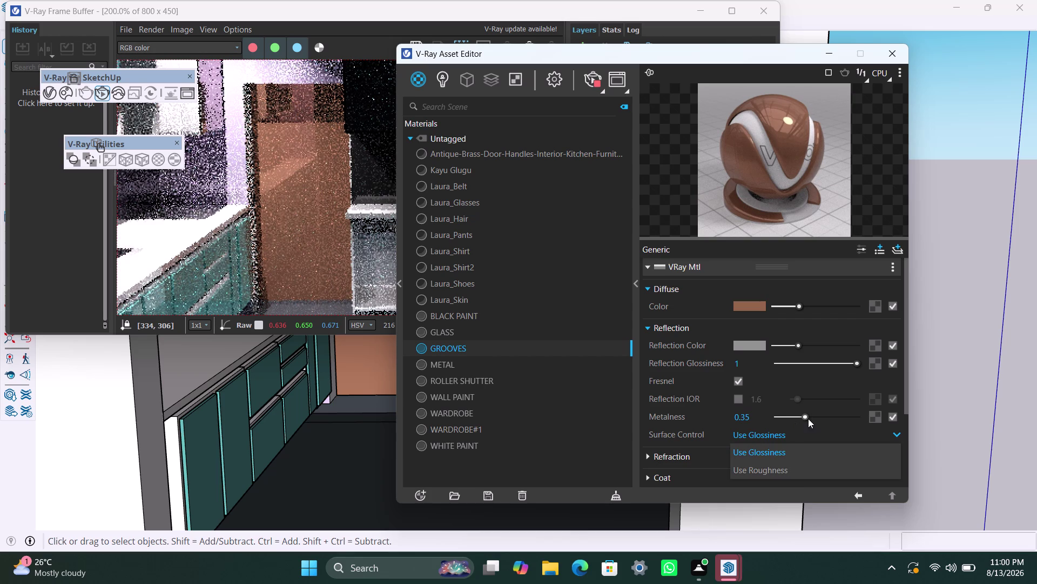
drag(809, 418, 772, 424)
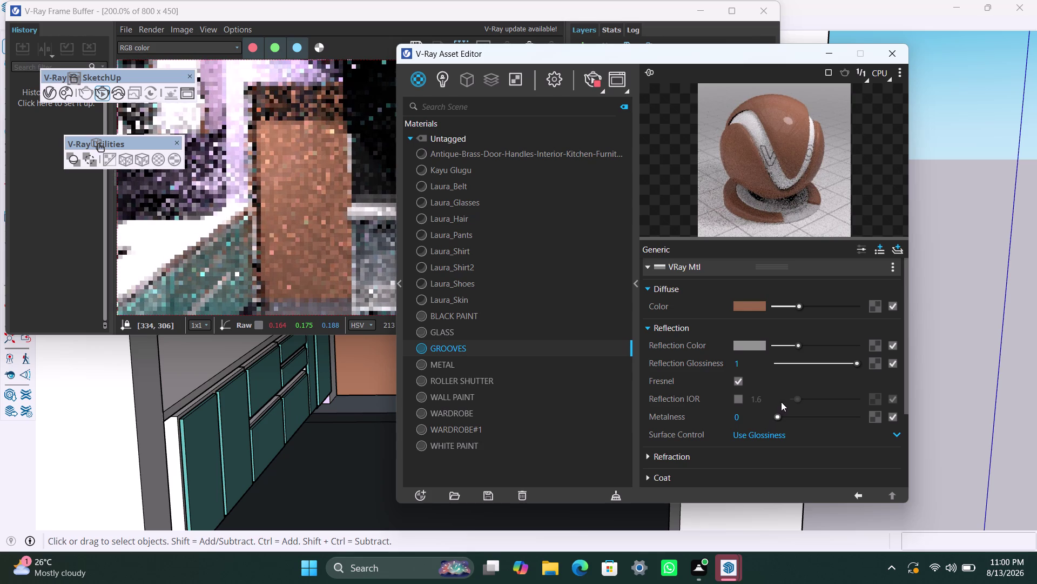
drag(779, 418, 781, 418)
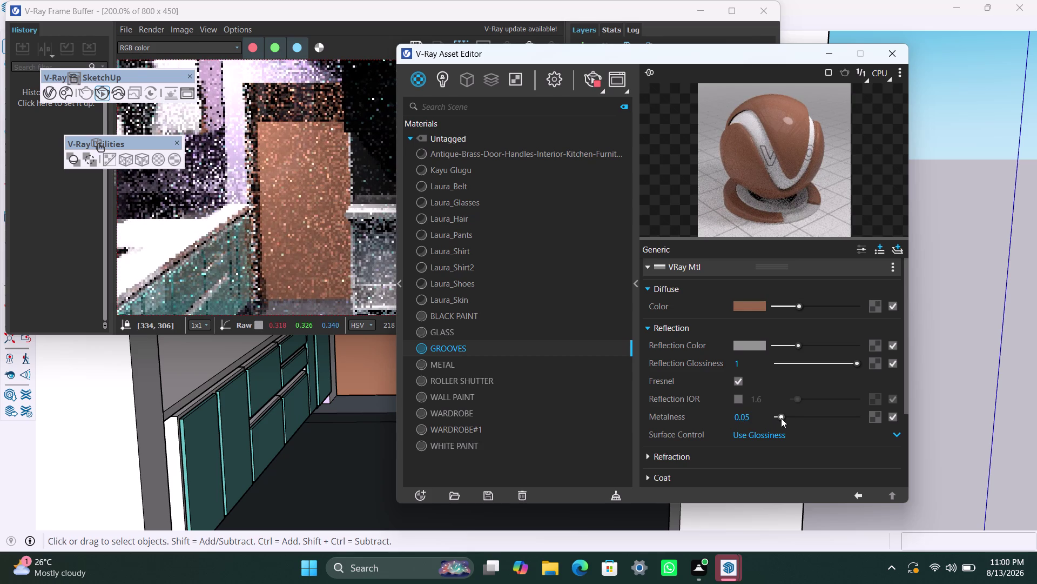
drag(781, 418, 786, 418)
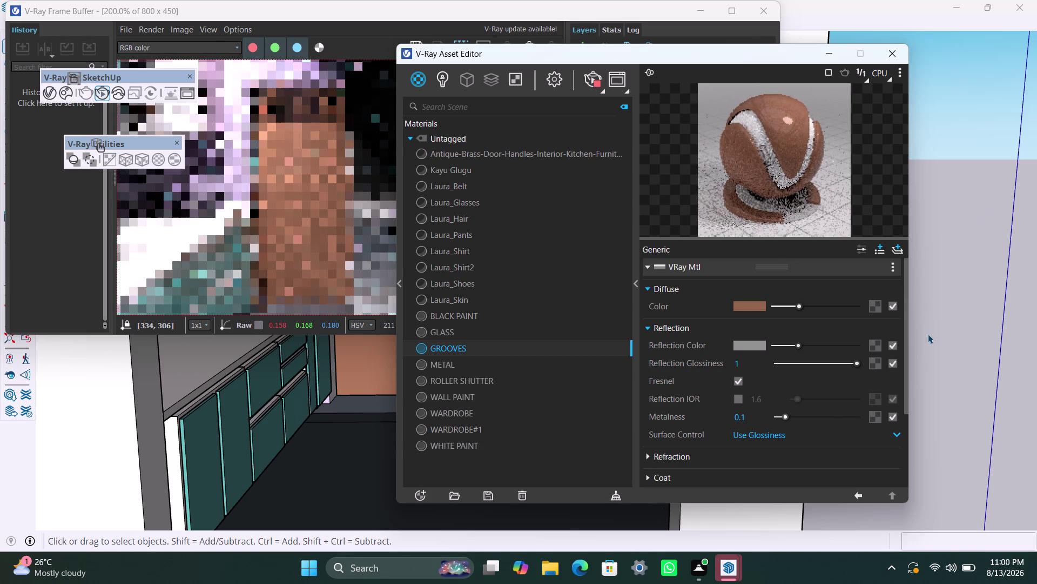
click(959, 179)
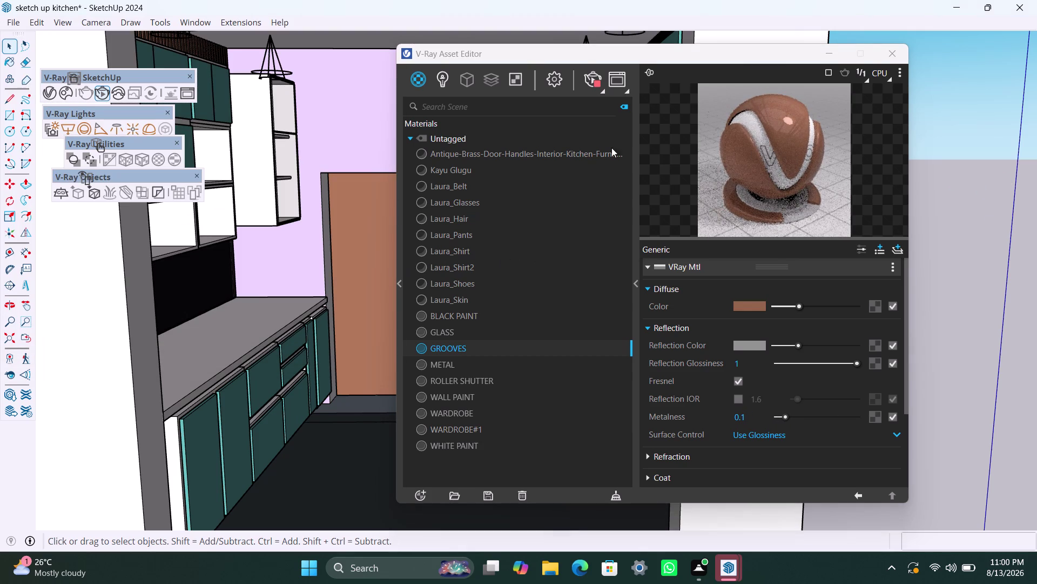
click(594, 82)
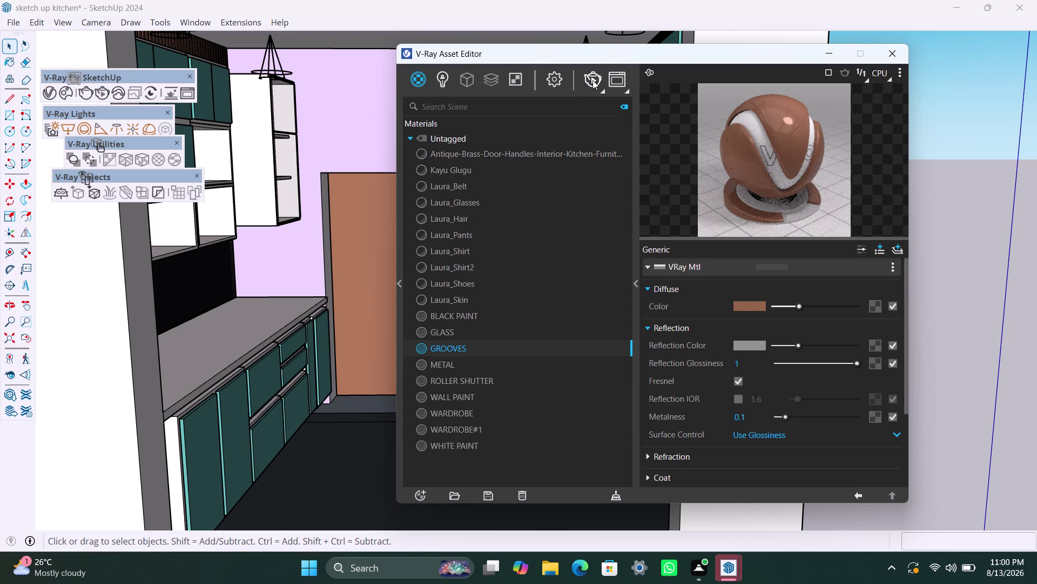
Close the V-Ray Asset Editor, zoom out, and select the brass handle model.
click(826, 57)
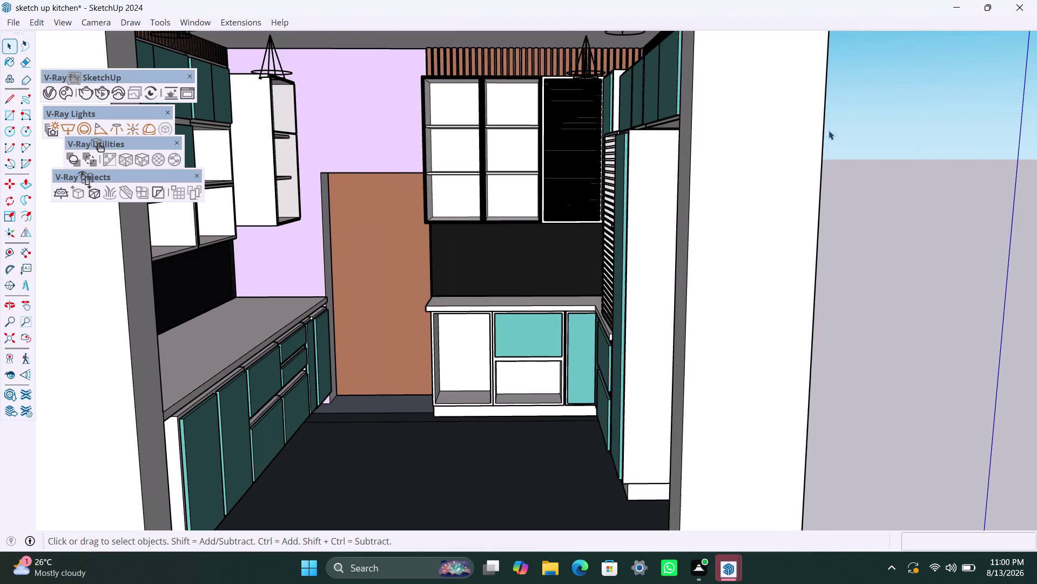
scroll(down, 3)
scroll(down, 3)
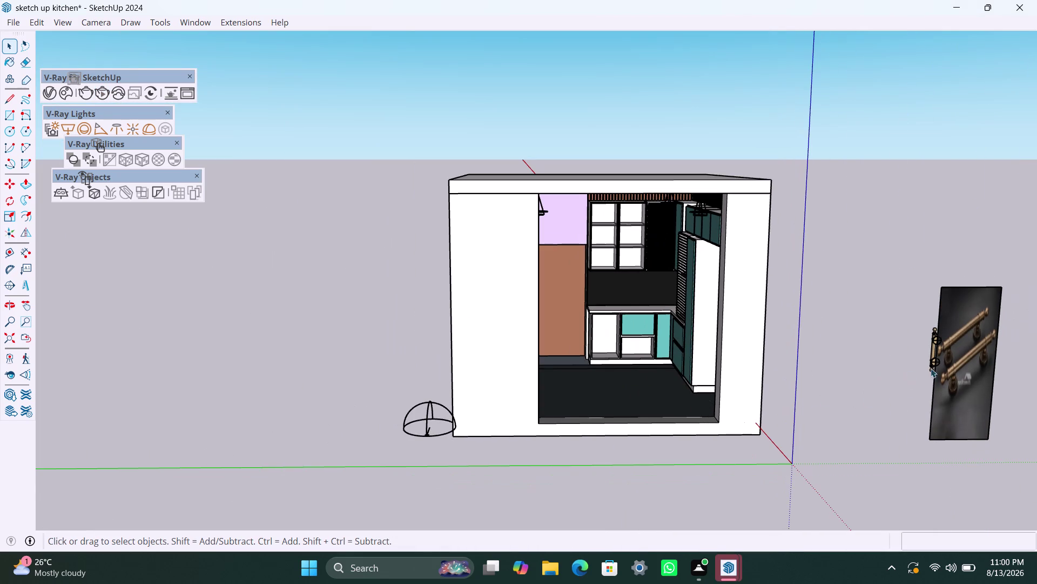
click(938, 356)
scroll(up, 3)
click(931, 336)
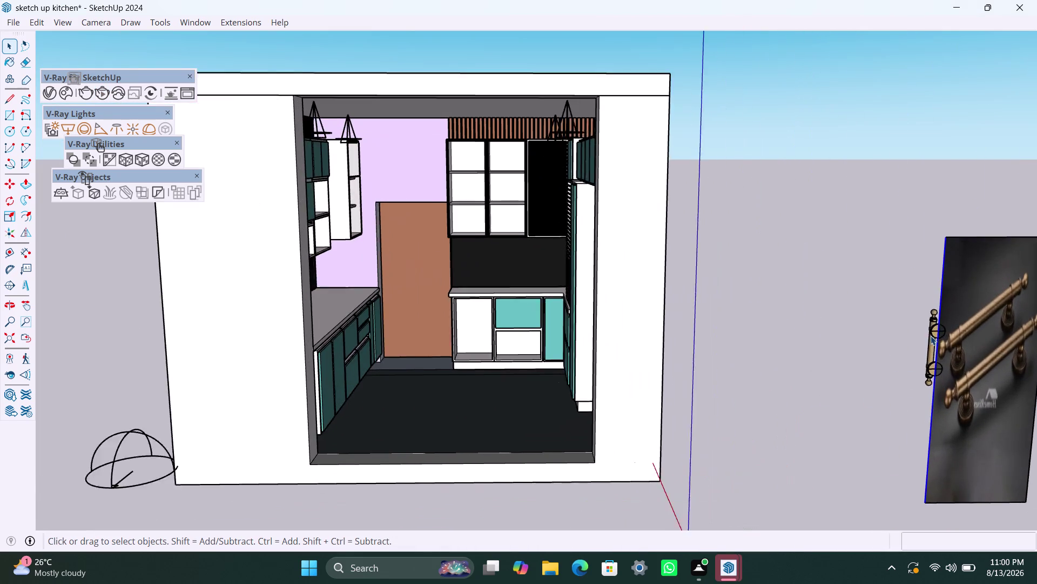
click(931, 335)
Move the brass handle from its base point to a new spot beside the photo.
key(m)
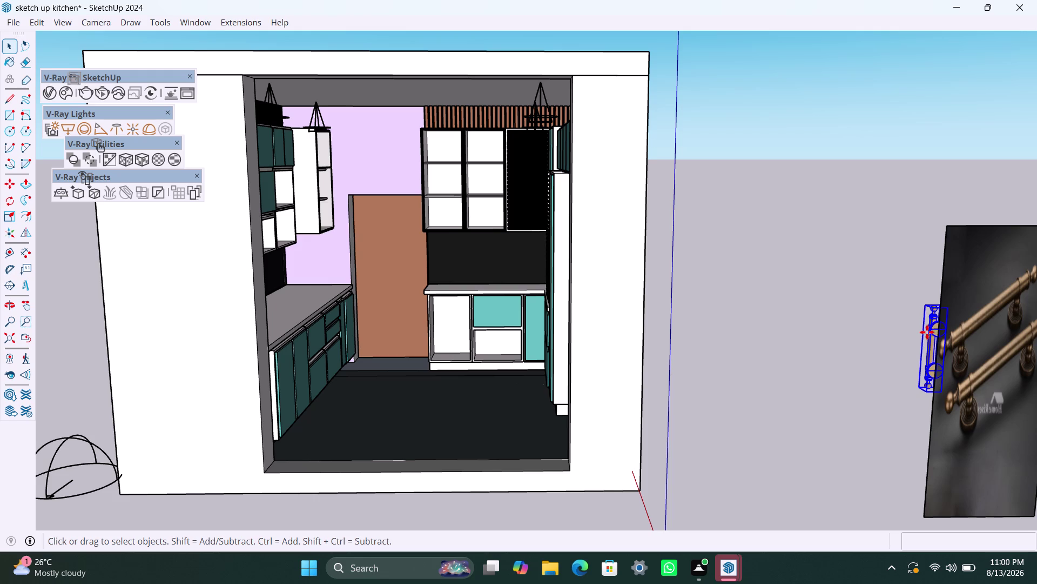
click(929, 310)
key(m)
click(921, 386)
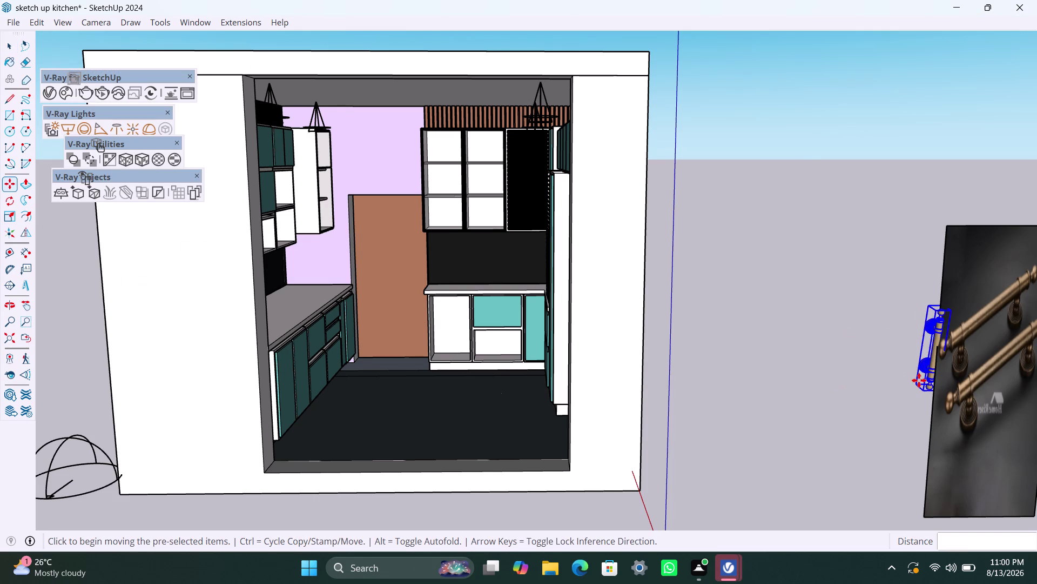
click(931, 379)
key(space)
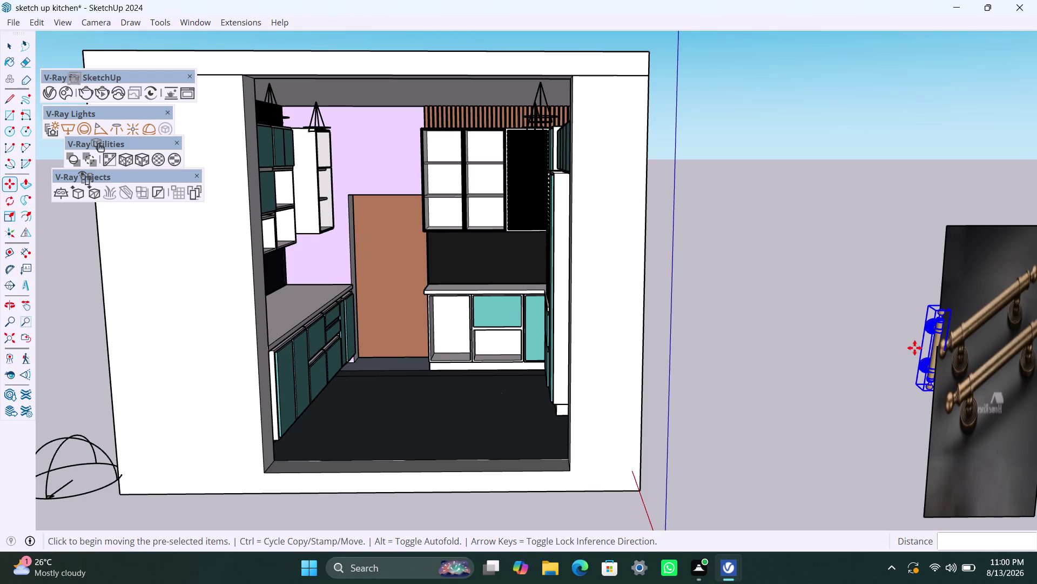
key(ctrl+z)
key(space)
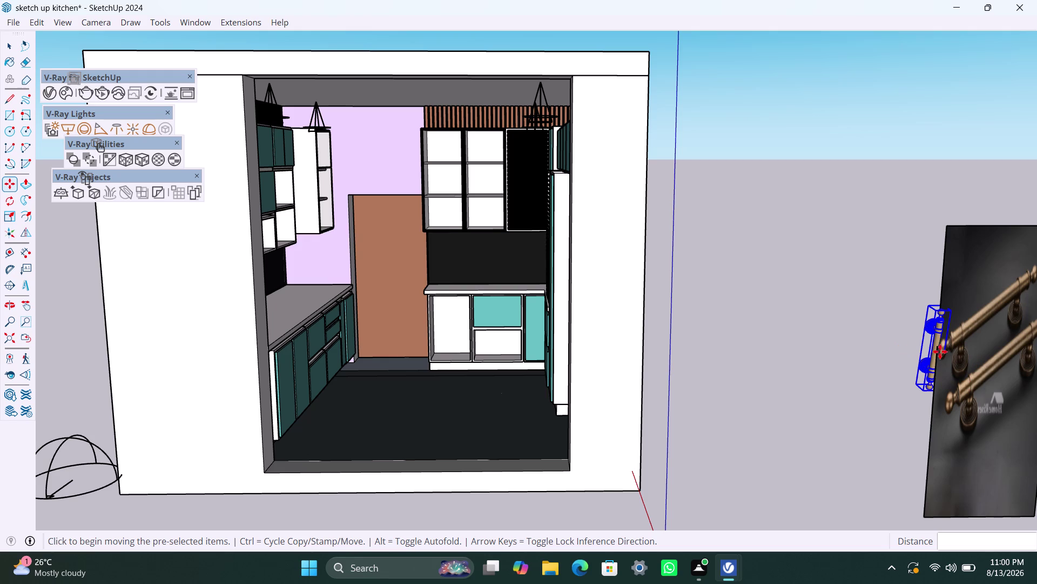
click(938, 341)
click(935, 337)
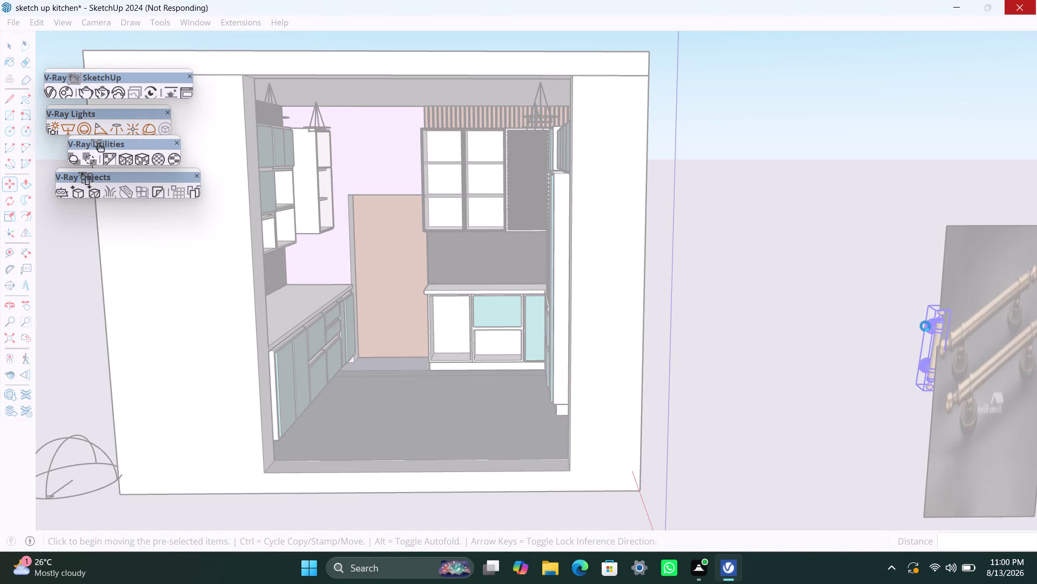